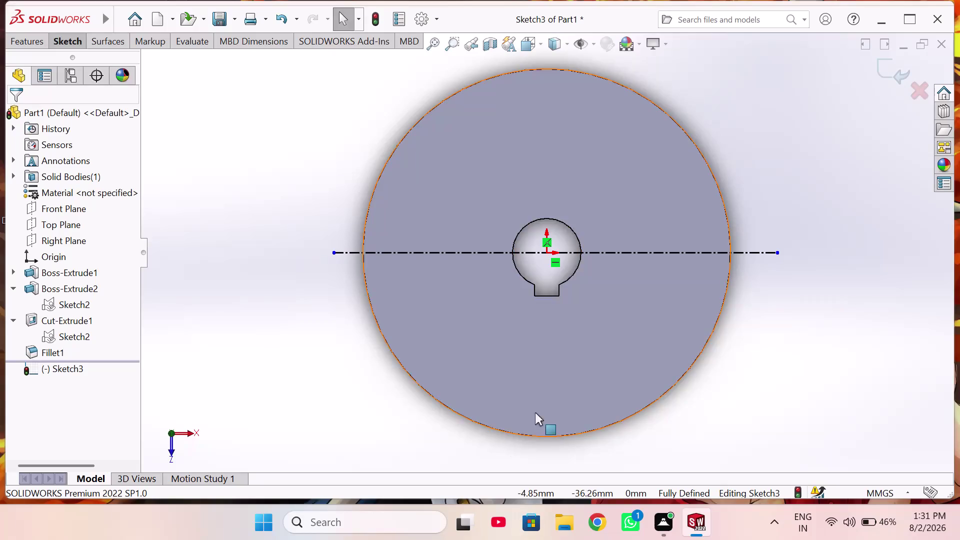
Orbit the pulley to view the hub side, then return to the normal-to face view.
scroll(up, 3)
middle_drag(548, 375, 616, 411)
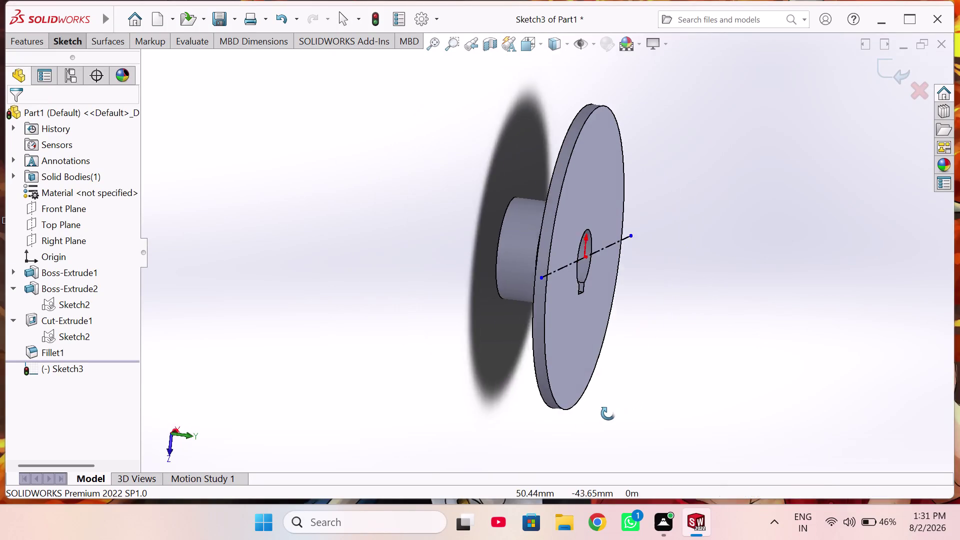
middle_drag(615, 411, 549, 420)
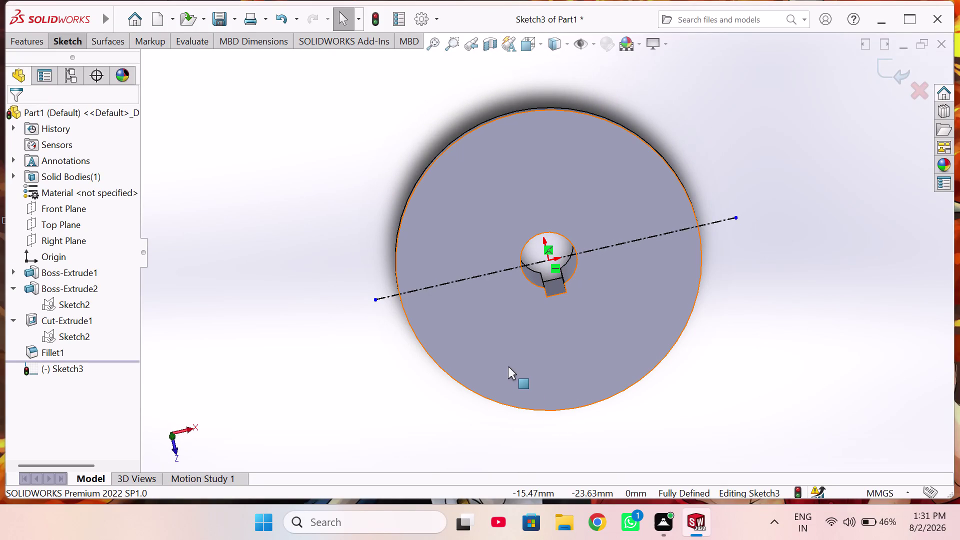
key(ctrl+8)
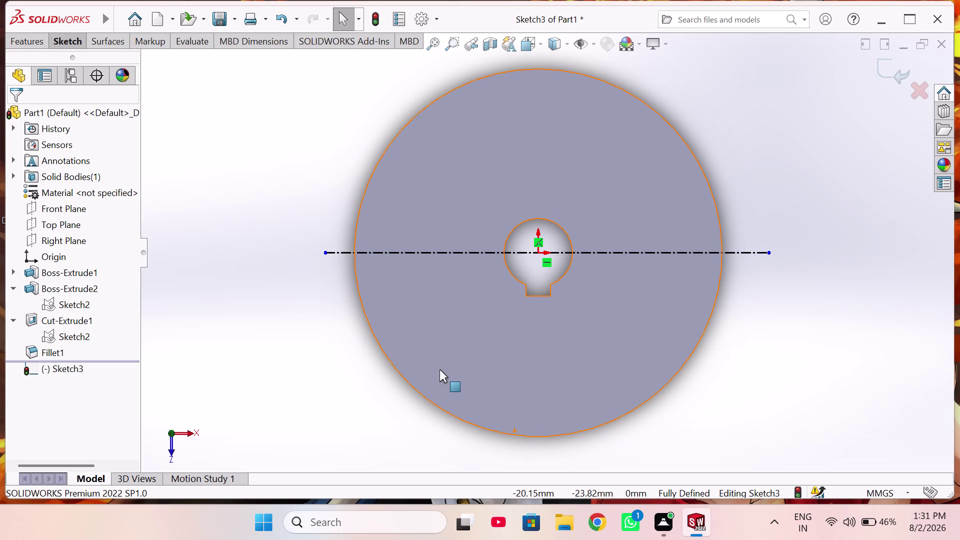
right_drag(288, 302, 252, 236)
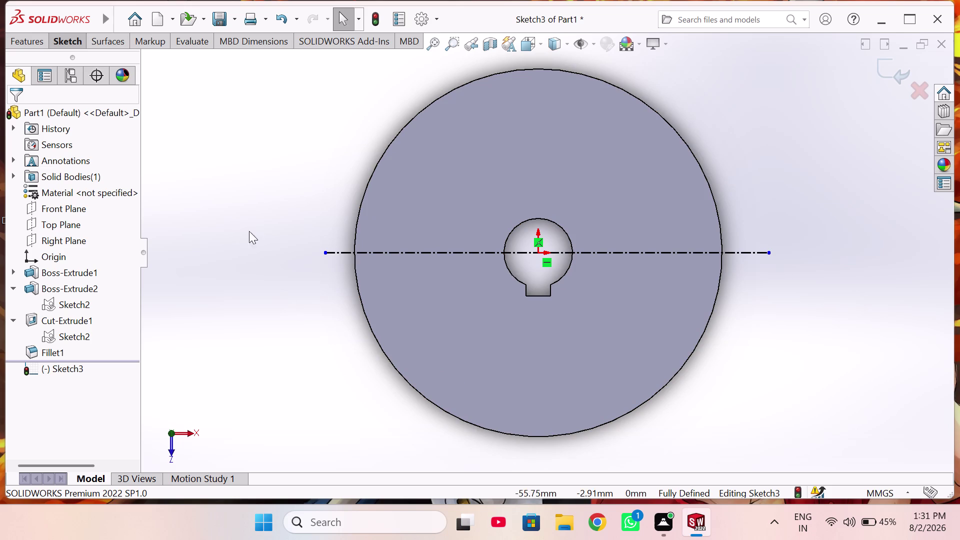
right_drag(251, 236, 258, 240)
Draw a vertical construction line through the origin, from below the disc to above it.
right_drag(290, 269, 141, 335)
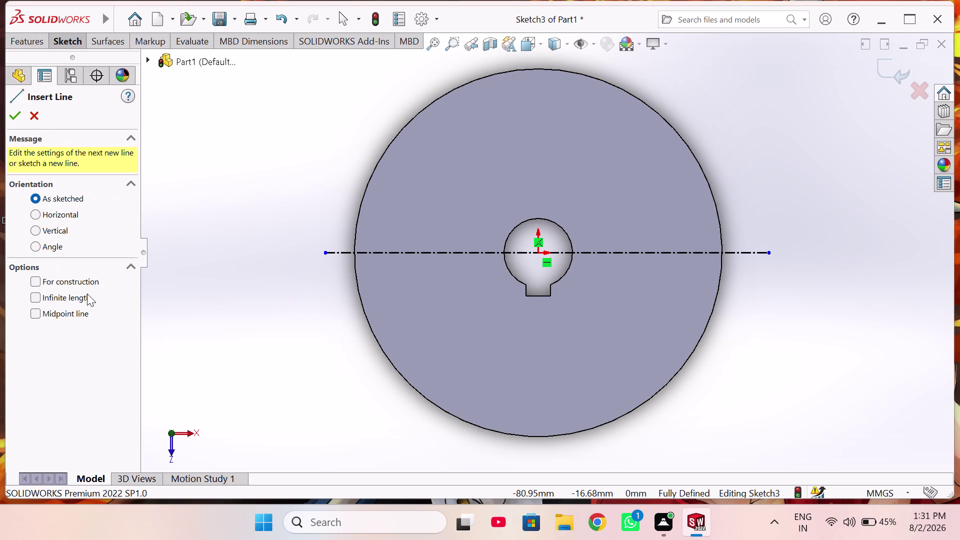
click(63, 281)
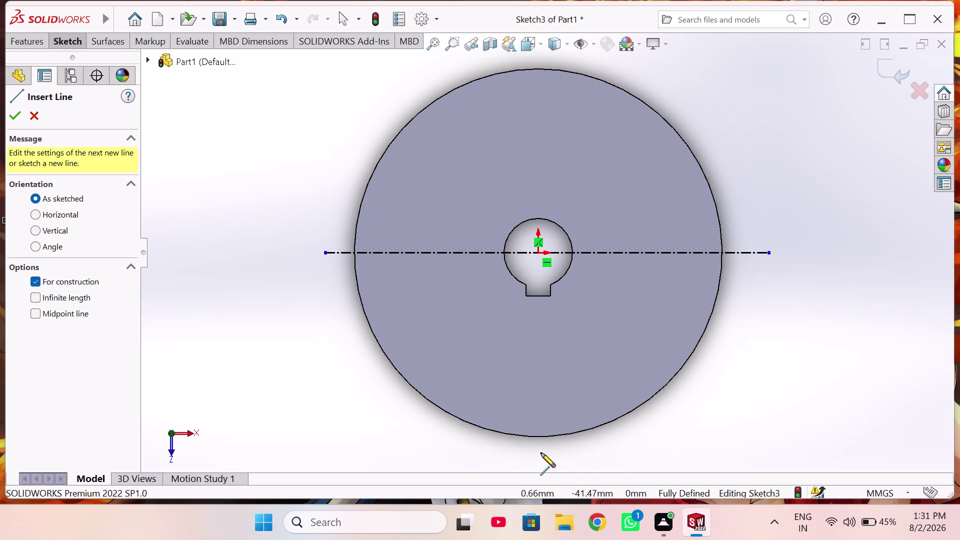
click(541, 452)
scroll(up, 3)
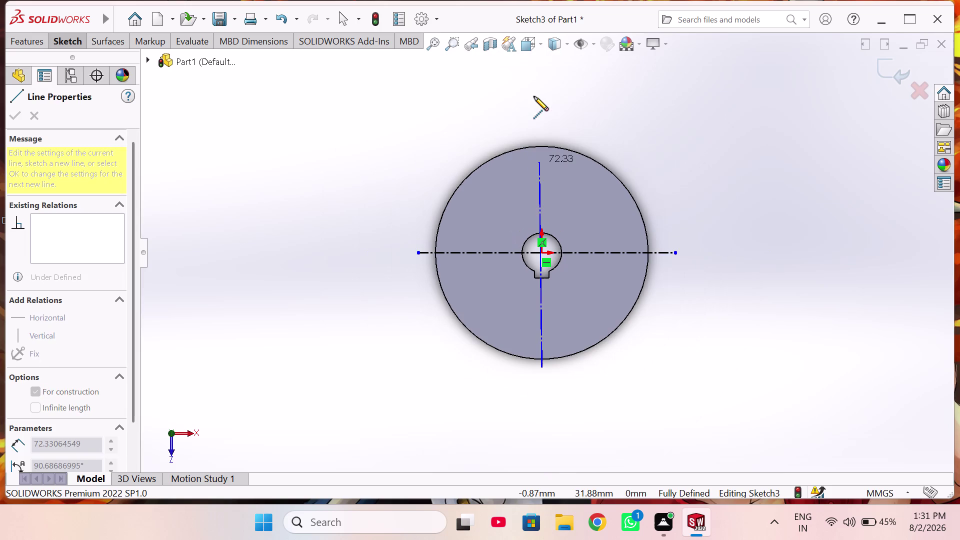
click(542, 116)
right_click(557, 116)
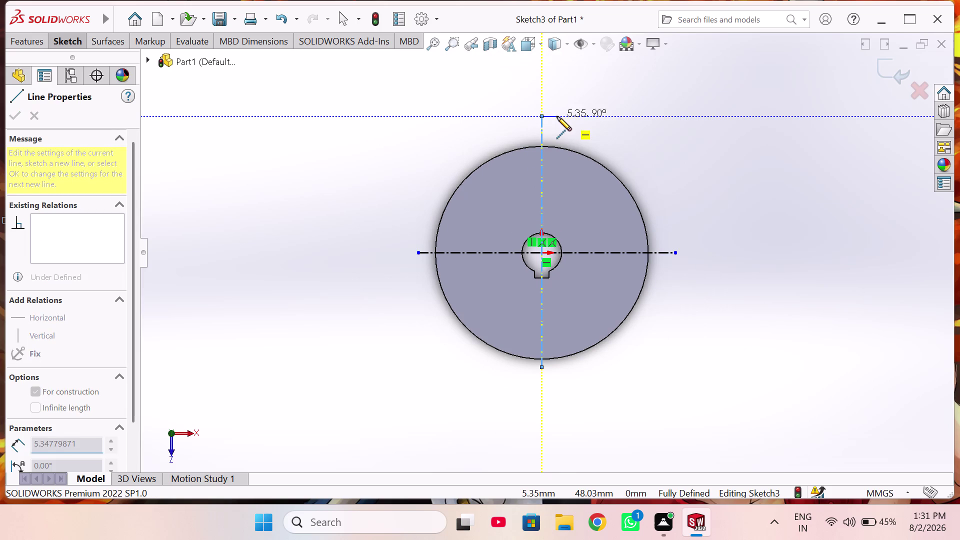
click(578, 127)
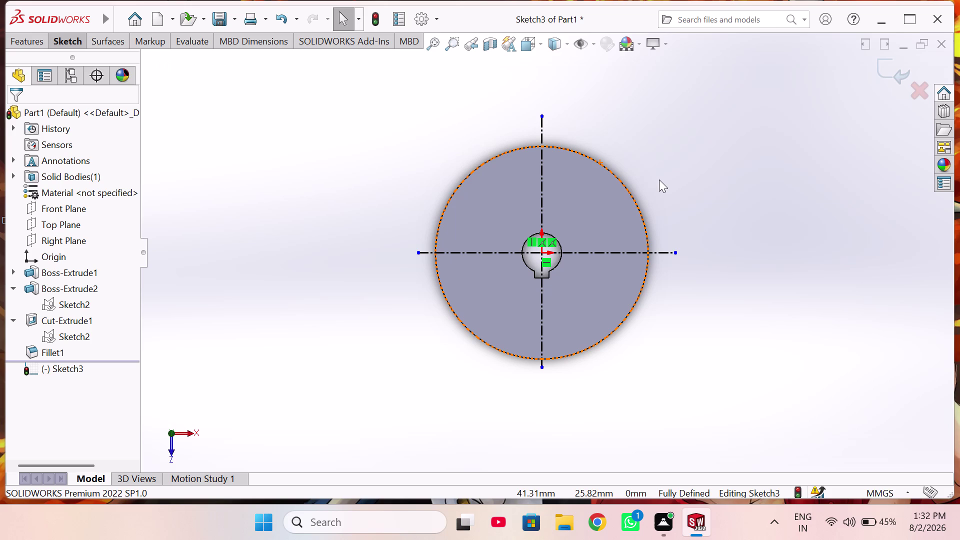
click(699, 203)
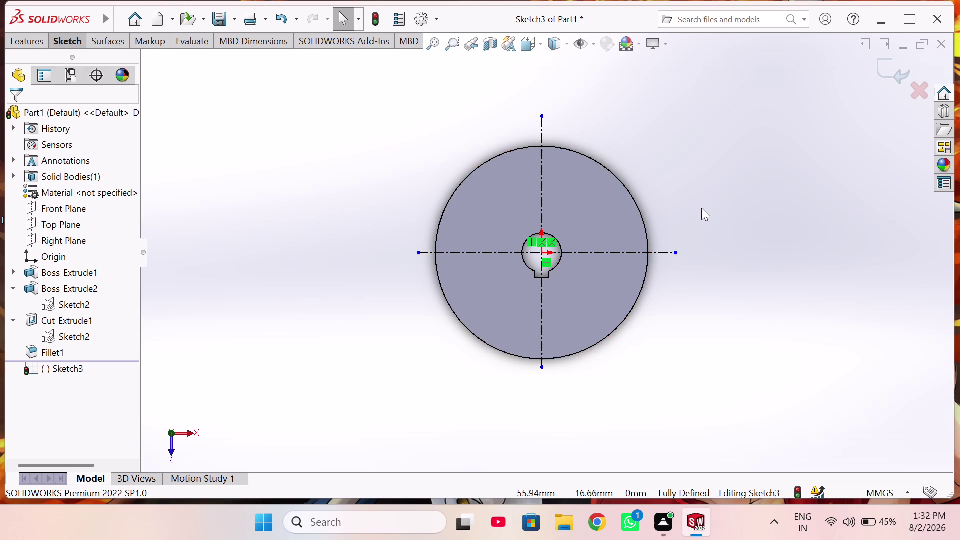
Zoom in on the disc and show the Sketch ribbon's Arc type dropdown.
scroll(down, 3)
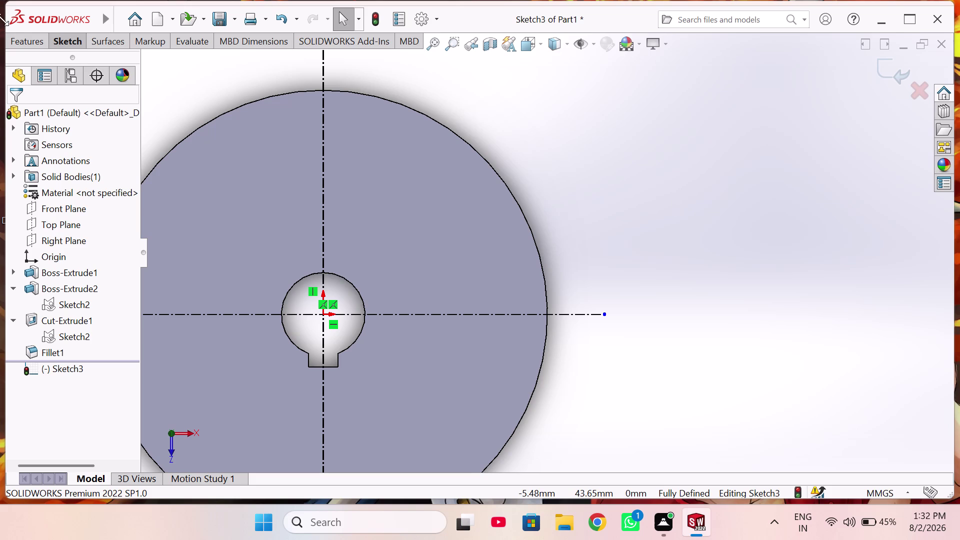
click(66, 42)
click(133, 83)
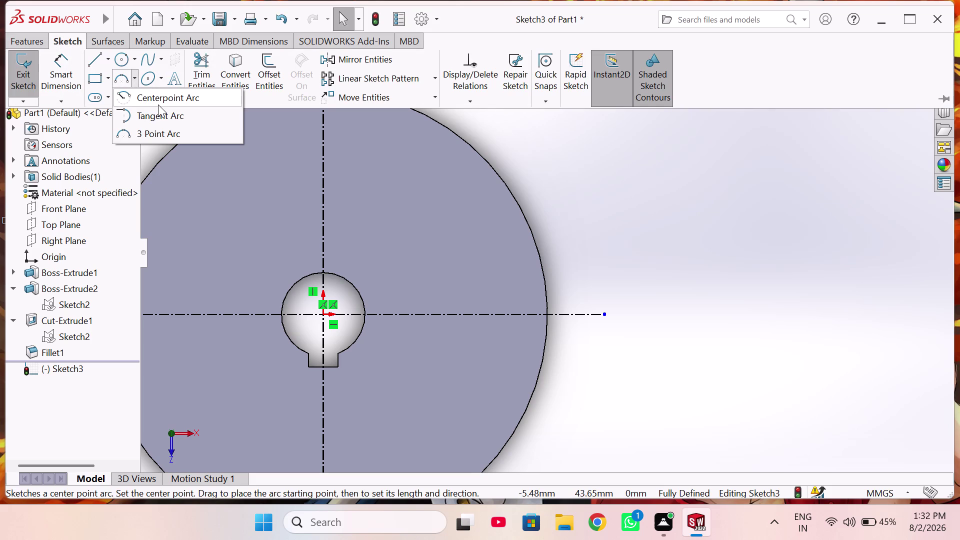
Sketch a 90° three-point arc starting where the horizontal centerline meets the outer edge.
click(154, 131)
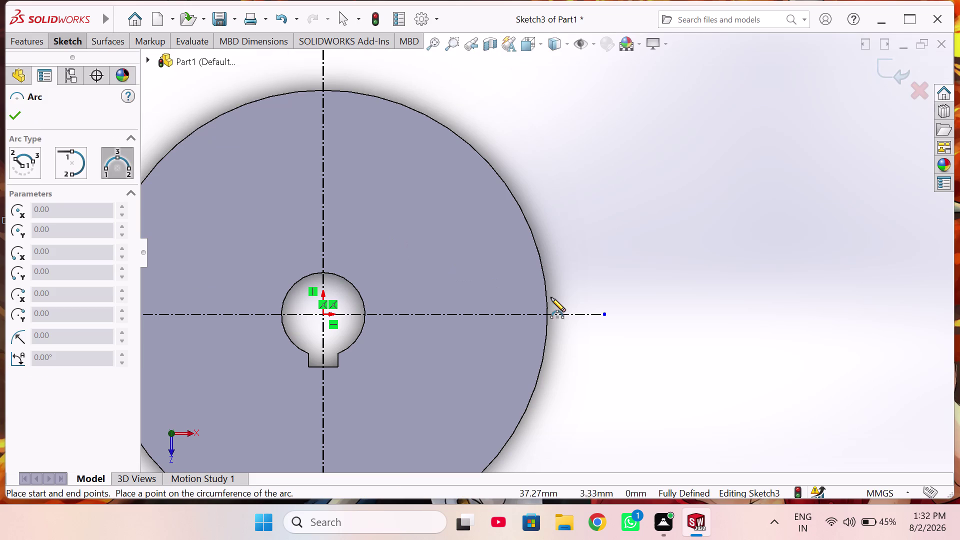
scroll(down, 3)
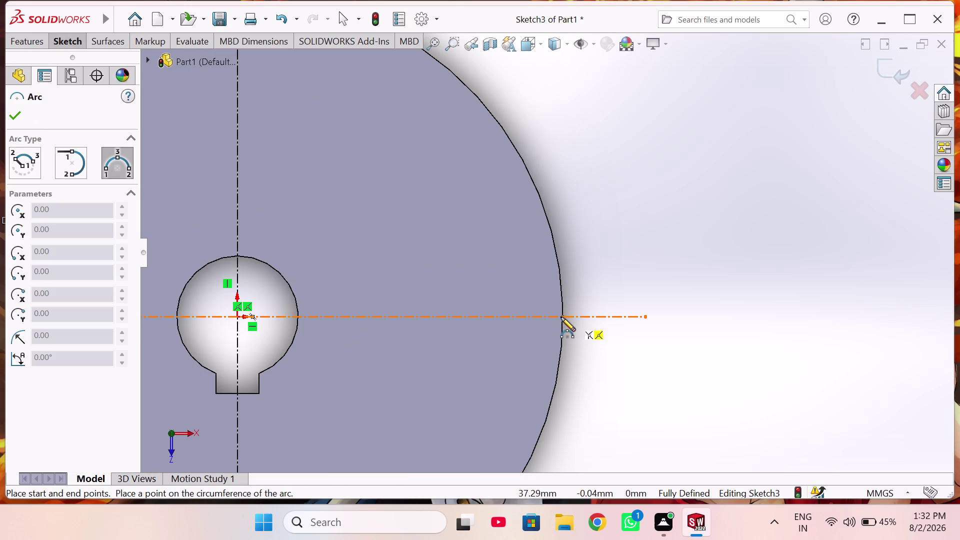
click(562, 317)
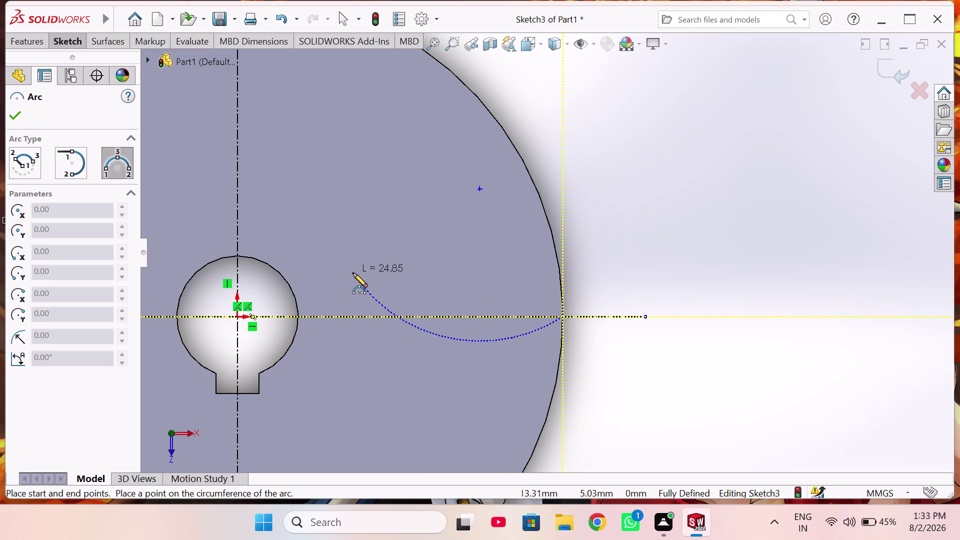
click(356, 272)
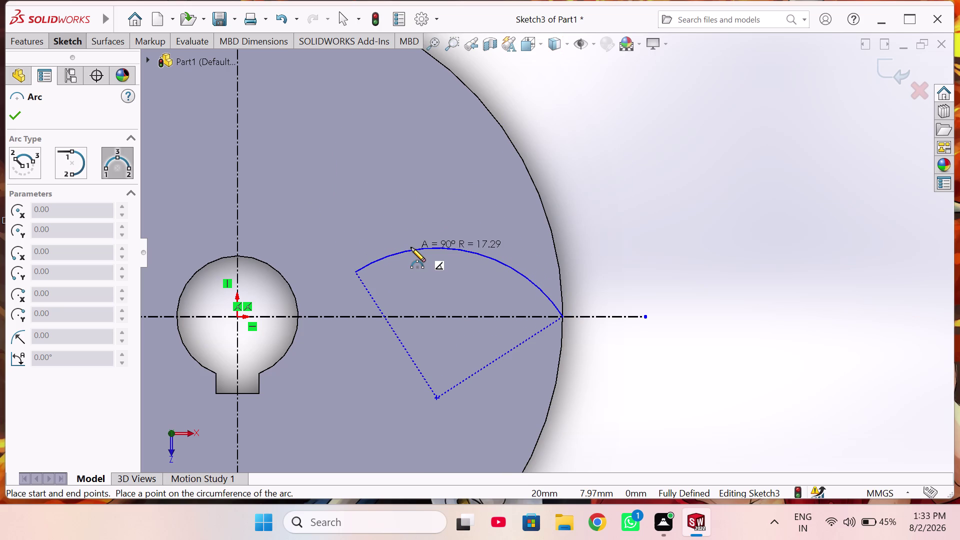
click(412, 248)
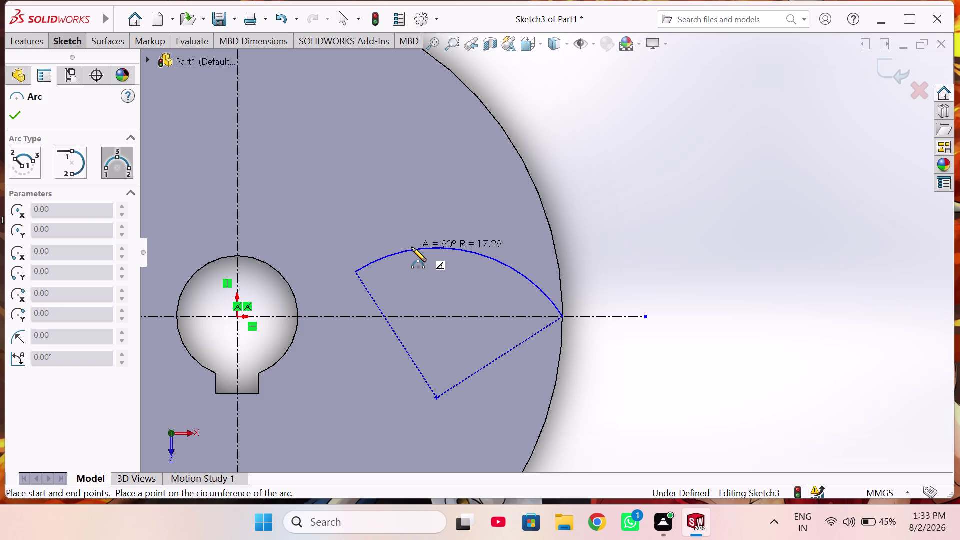
right_drag(642, 229, 642, 228)
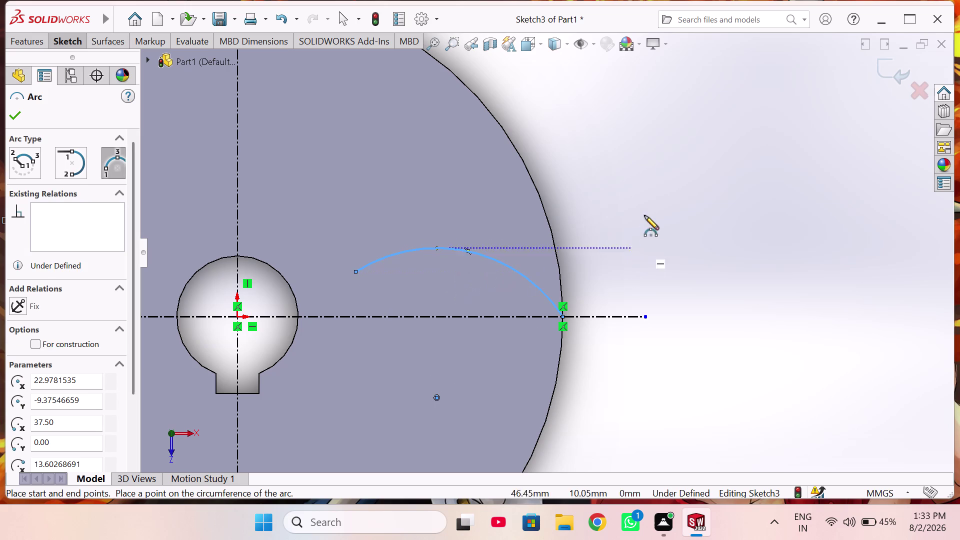
right_drag(642, 228, 659, 116)
Dimension the three-point arc's radius as 31 mm and confirm it.
click(500, 261)
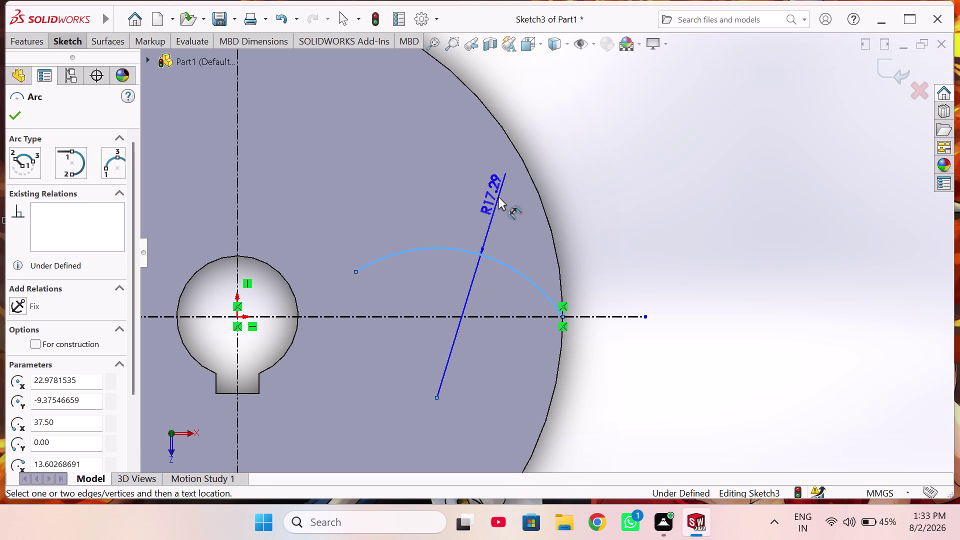
click(499, 199)
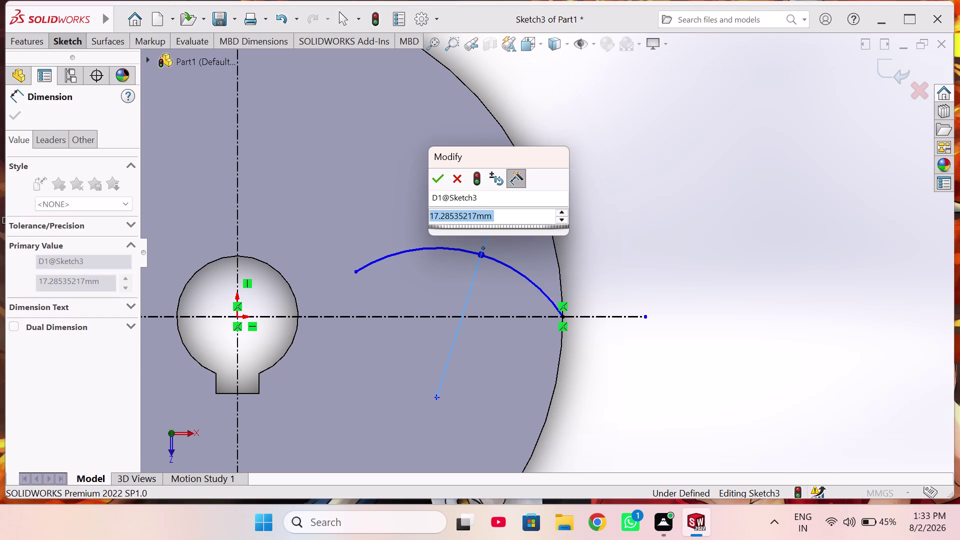
text(3)
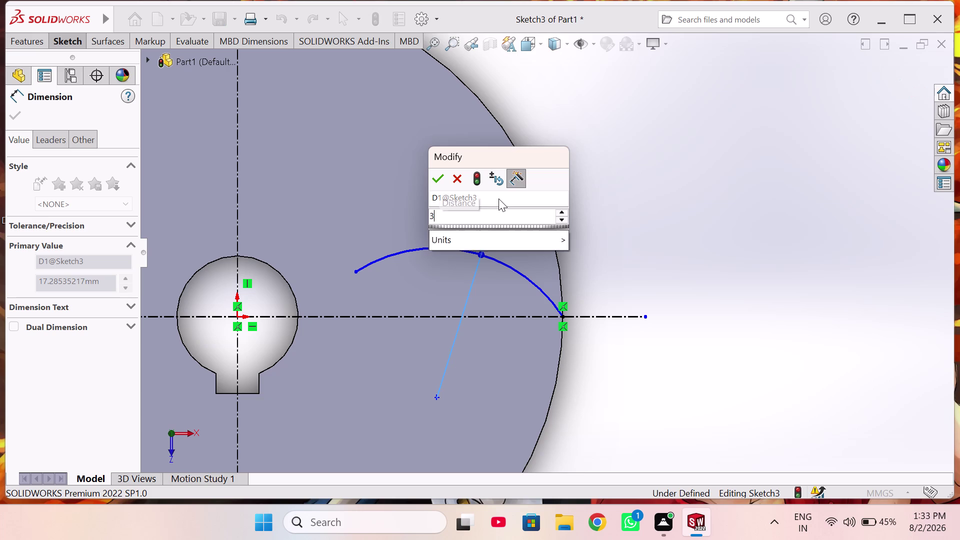
text(1)
key(Return)
key(Return)
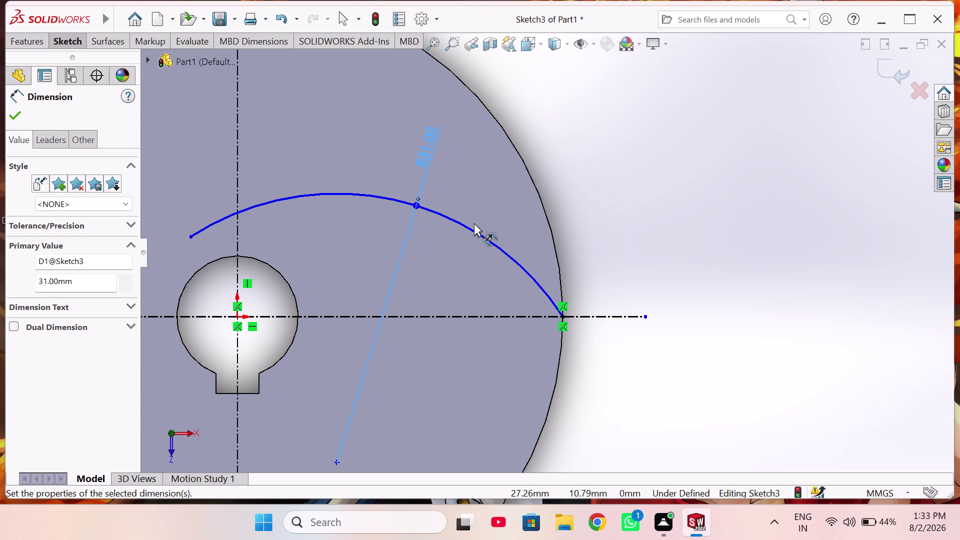
scroll(up, 3)
scroll(up, 3)
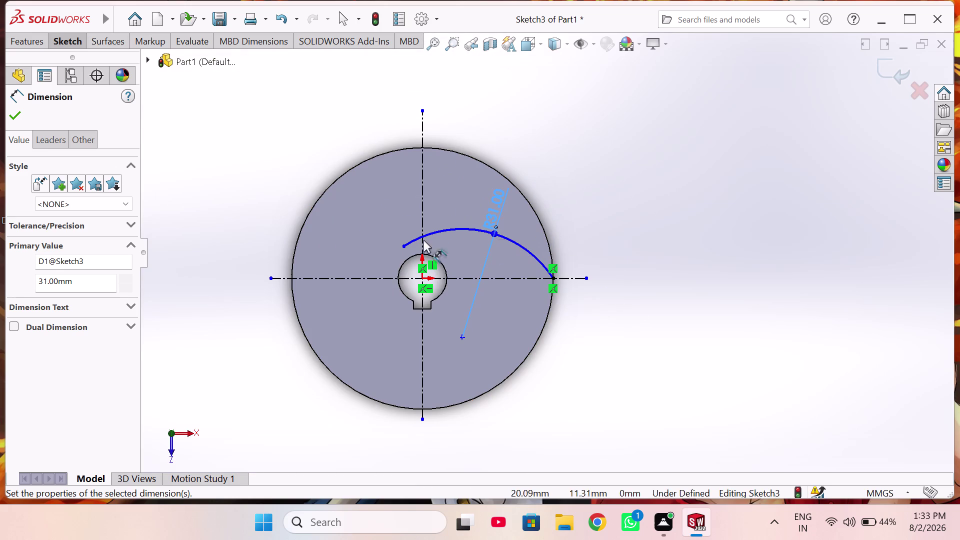
click(8, 112)
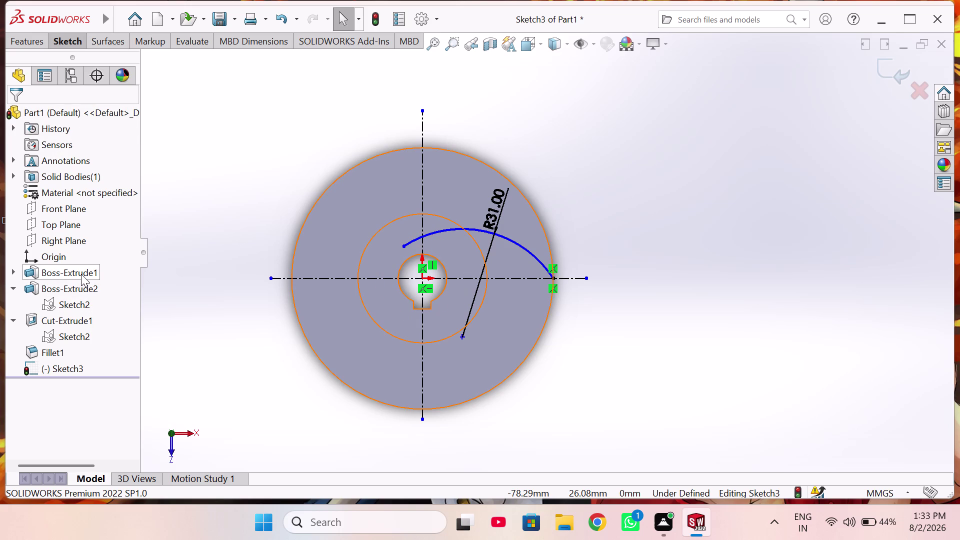
Exit Sketch3 and discard the arc sketch changes.
click(8, 270)
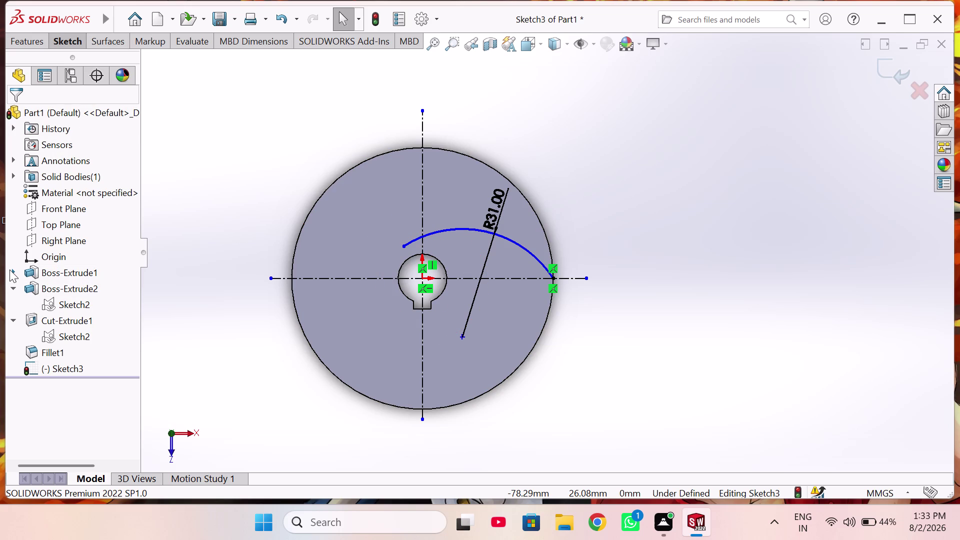
click(13, 270)
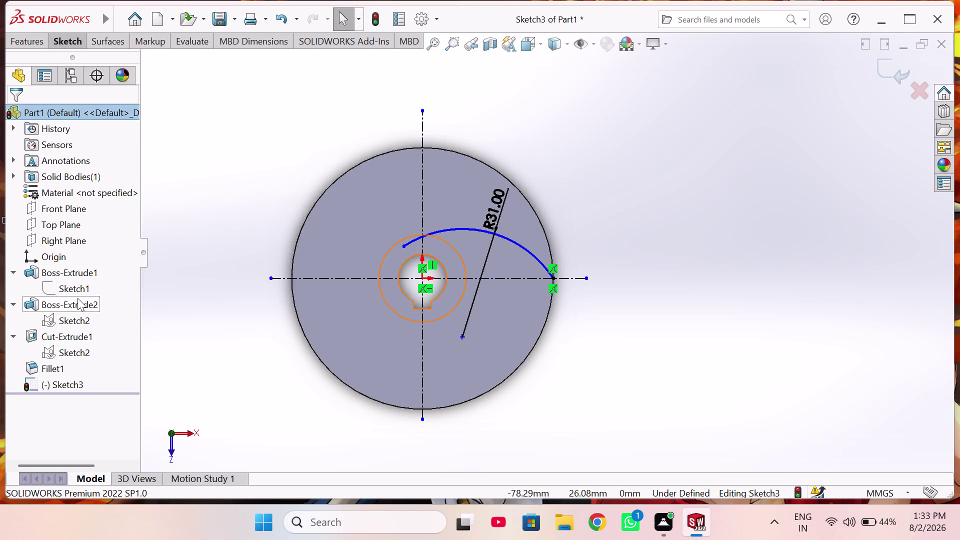
click(77, 288)
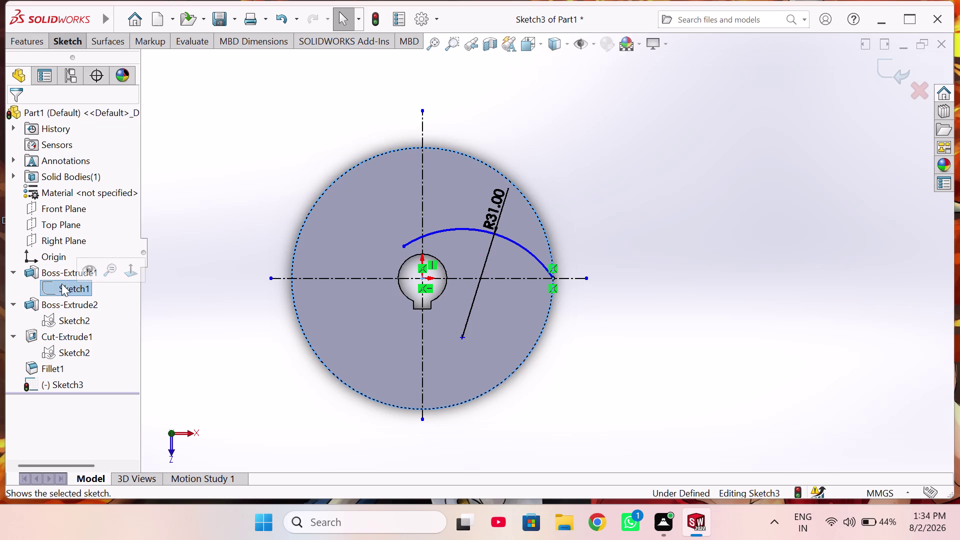
click(913, 92)
click(496, 266)
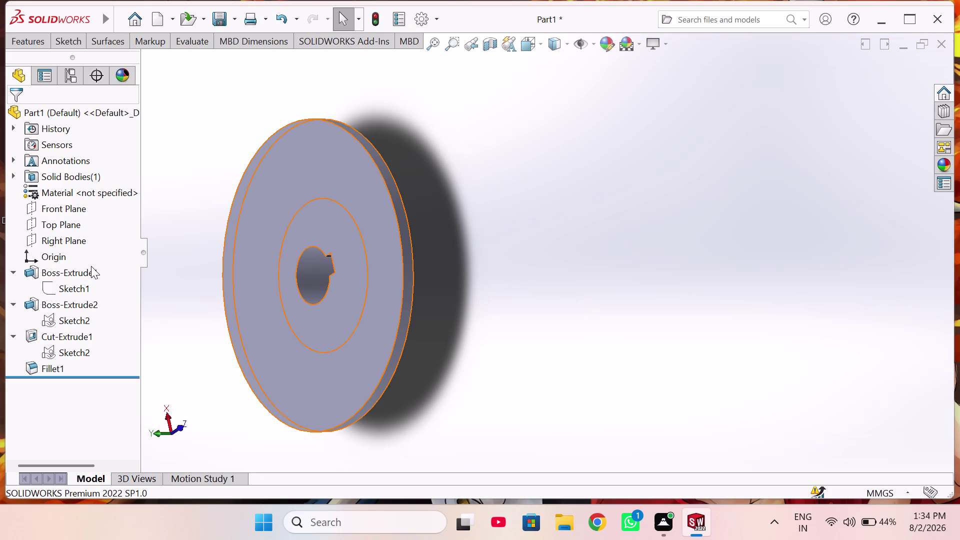
Edit Sketch1 under Boss-Extrude1, the 75 mm base circle.
click(75, 271)
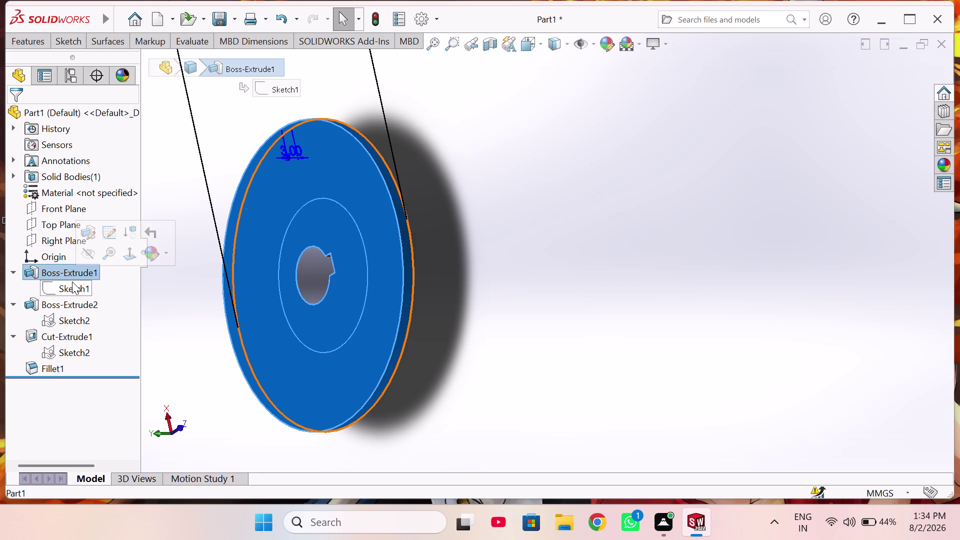
click(72, 282)
click(90, 244)
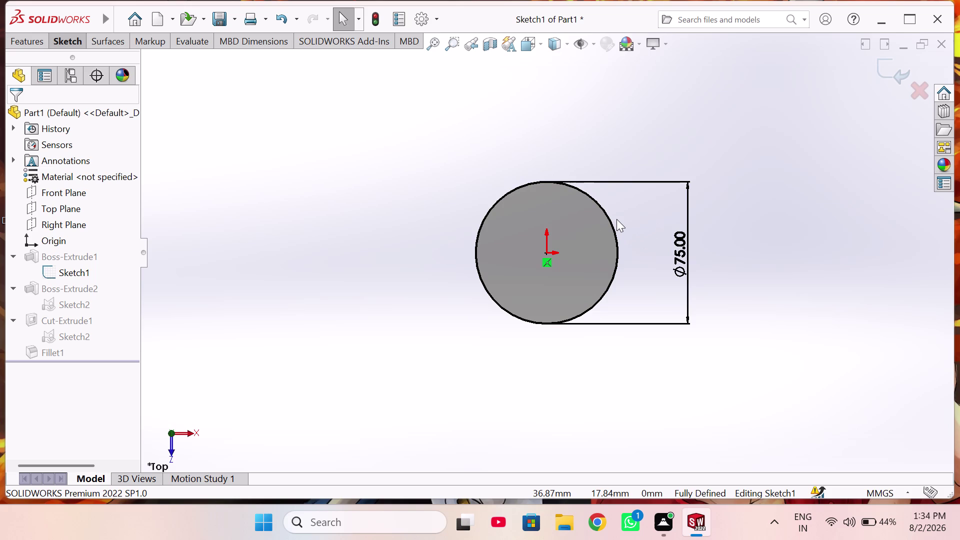
Exit Sketch1 unchanged, check the disc's front face, then deselect it.
click(886, 67)
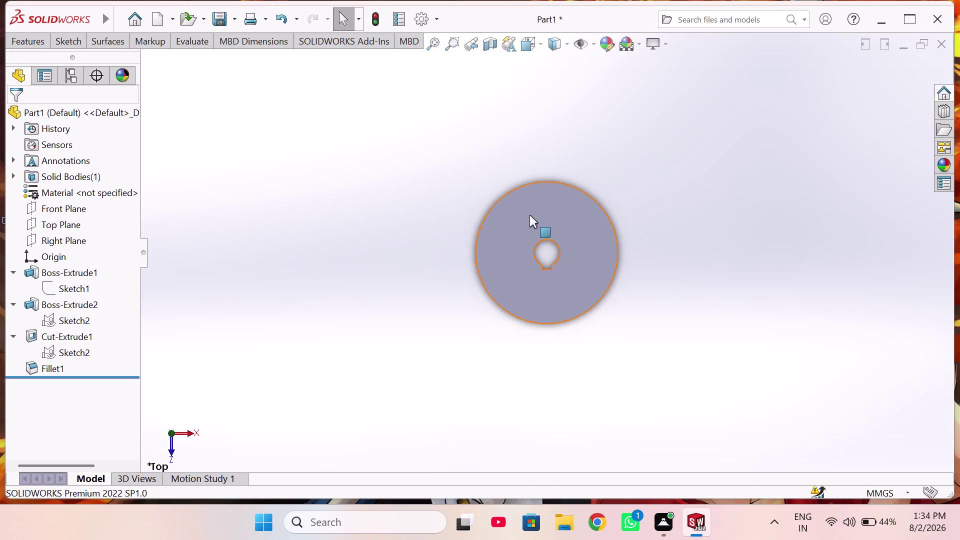
drag(537, 214, 550, 212)
click(574, 256)
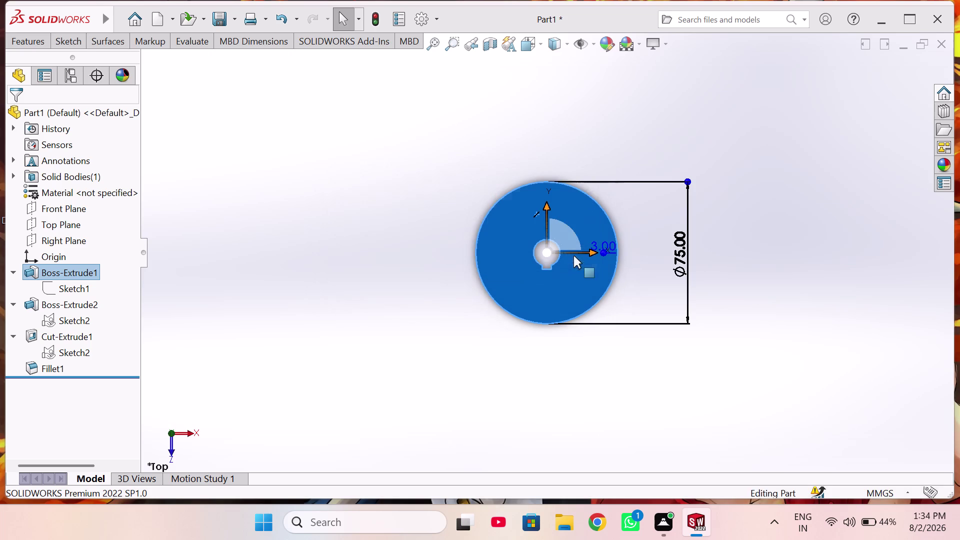
click(370, 209)
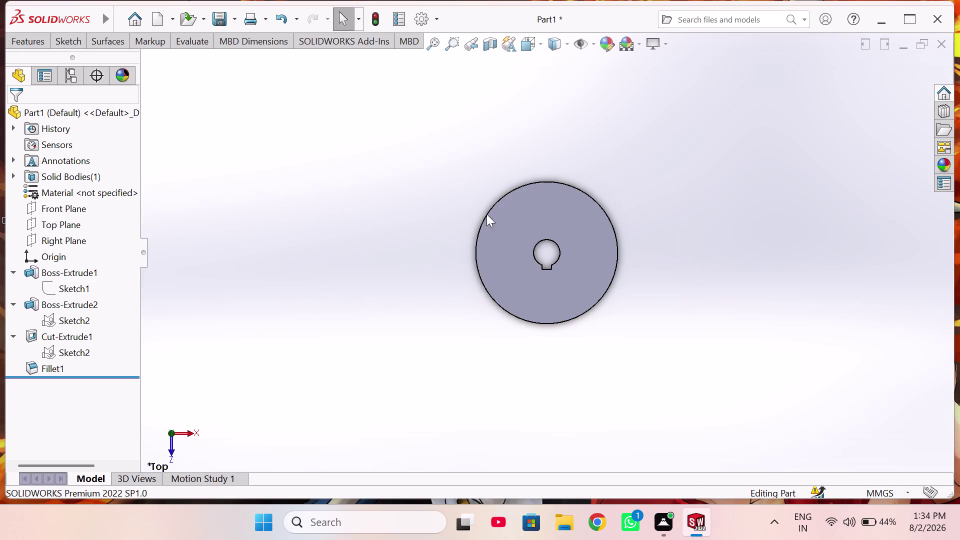
Create new Sketch4 on the keyed disc's front face.
click(502, 222)
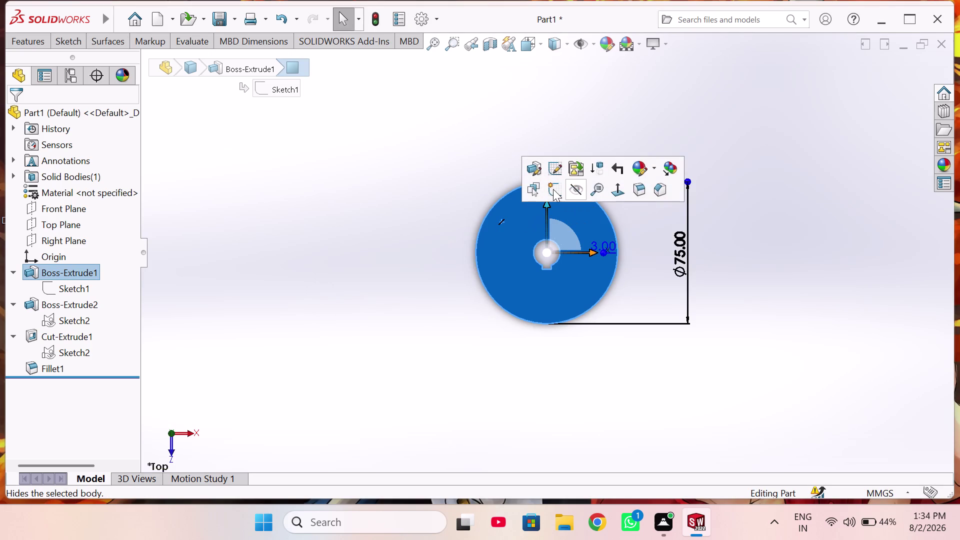
click(554, 189)
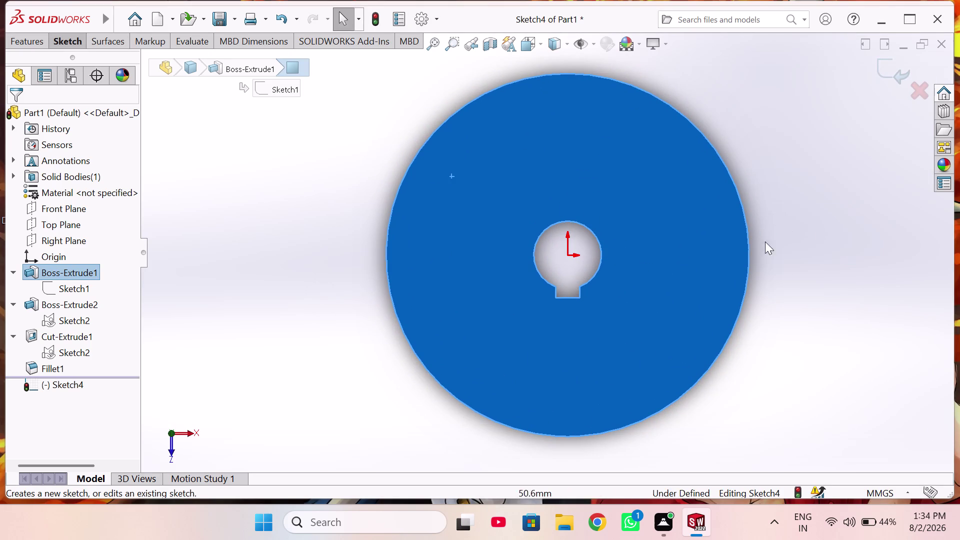
click(63, 386)
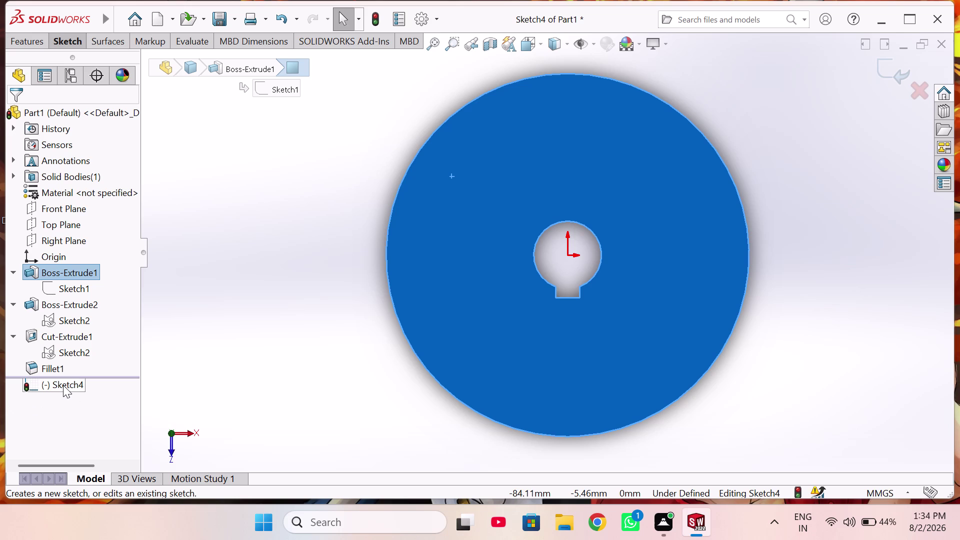
click(203, 352)
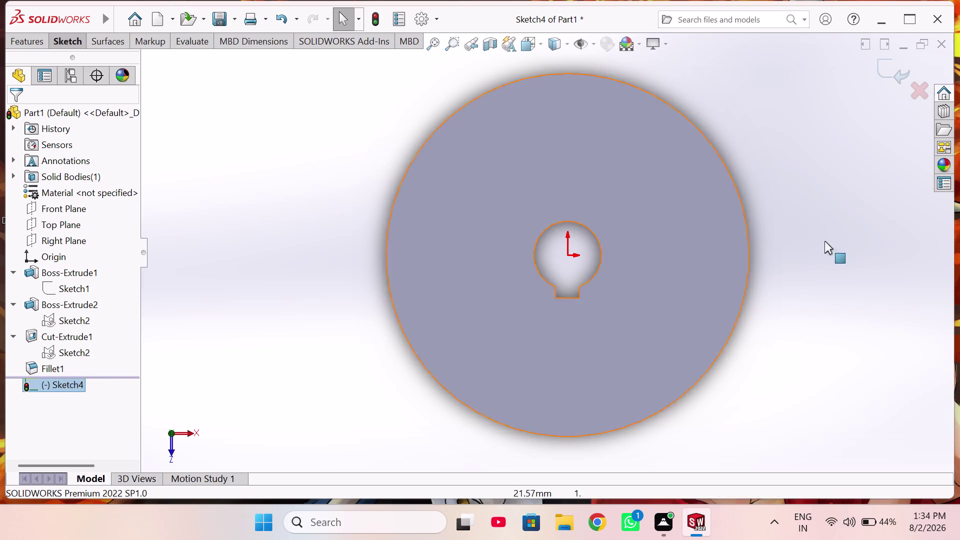
right_drag(317, 217, 114, 240)
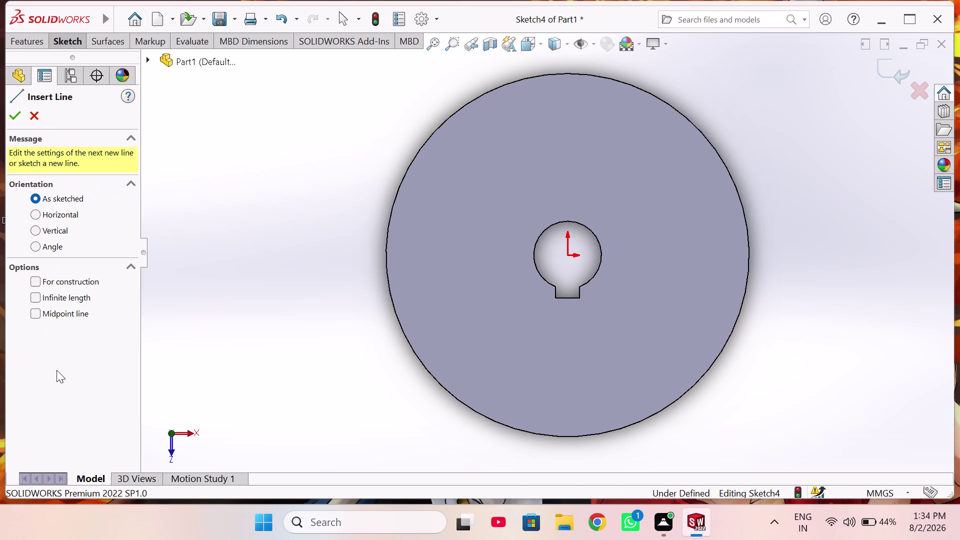
Draw a horizontal construction line through the bore centre, from left of the disc to its right rim.
click(72, 280)
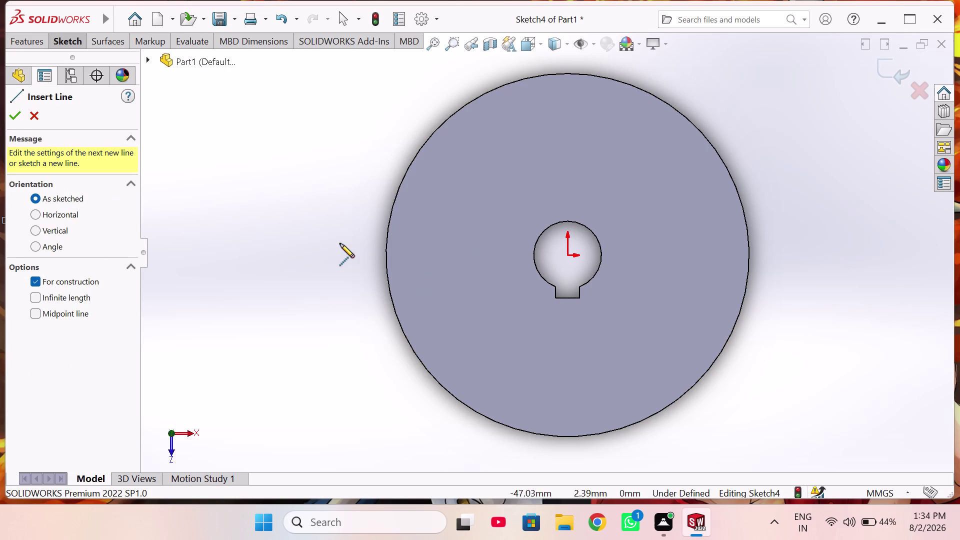
click(335, 257)
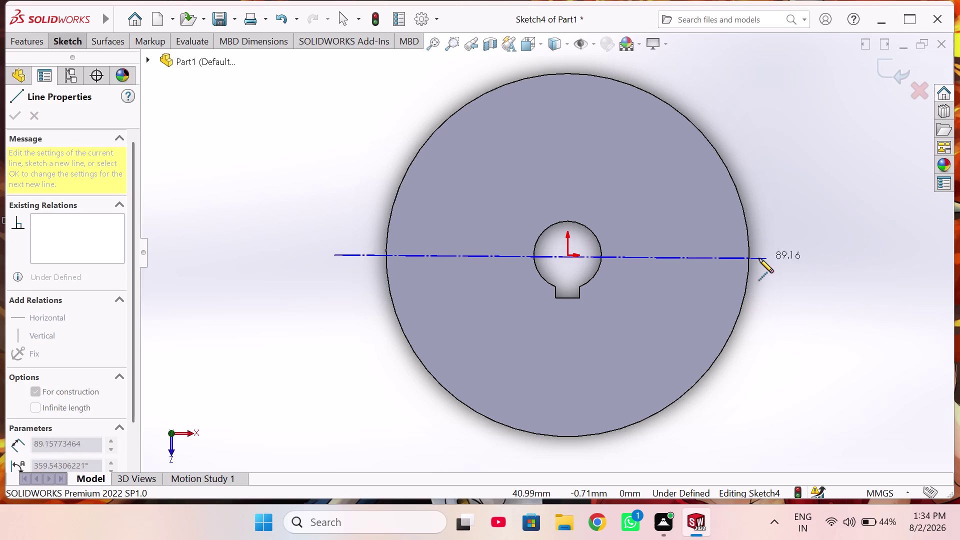
click(750, 257)
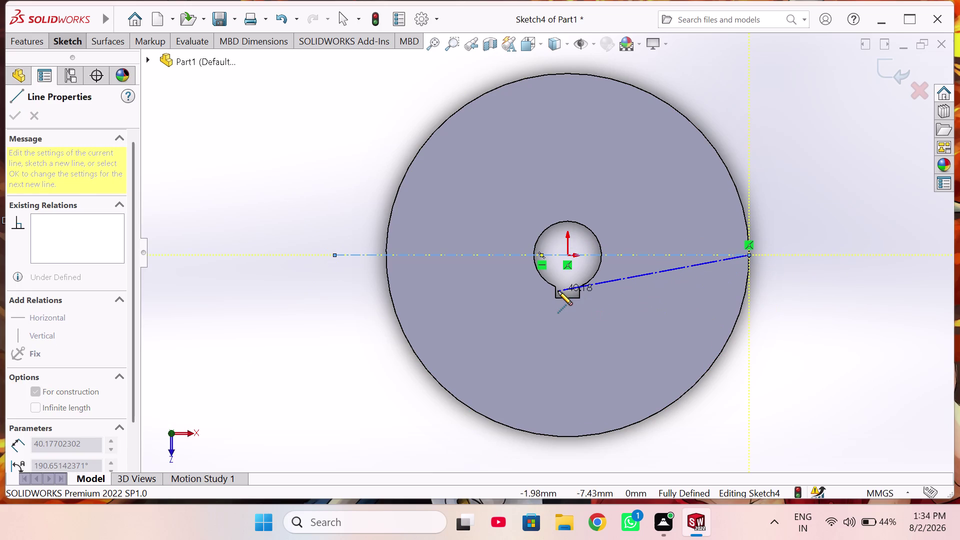
key(Escape)
right_drag(827, 332, 626, 315)
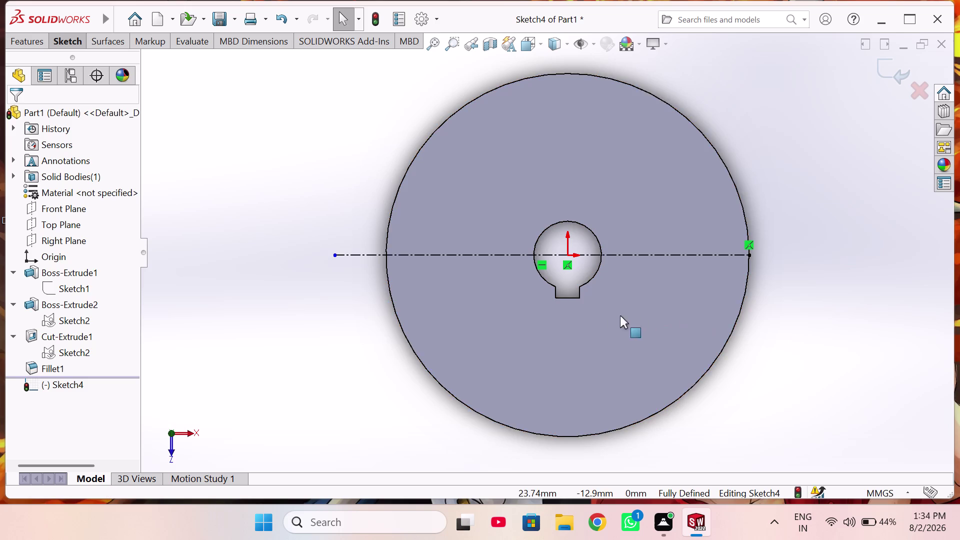
right_drag(625, 316, 602, 315)
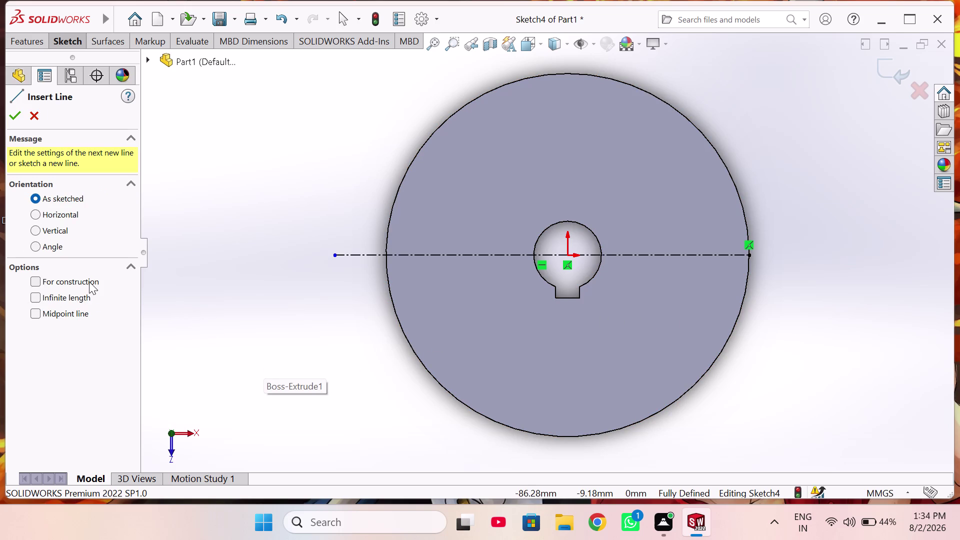
Draw a vertical construction line from the disc's bottom edge to its top edge through the centre.
click(89, 282)
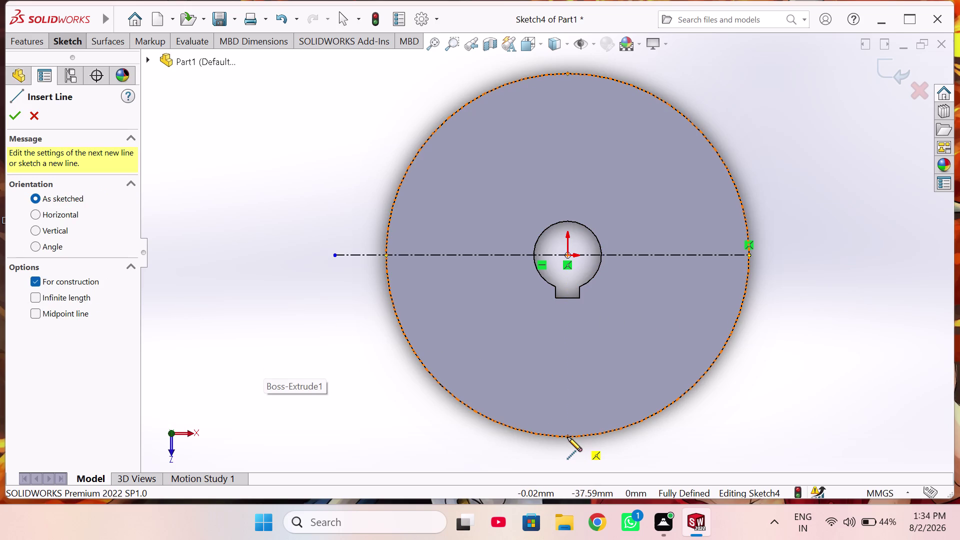
click(568, 437)
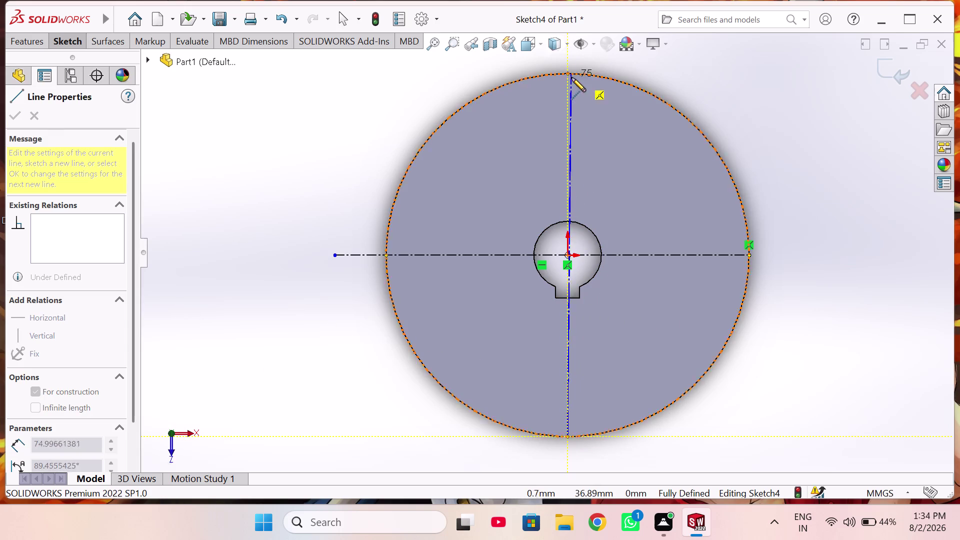
click(568, 72)
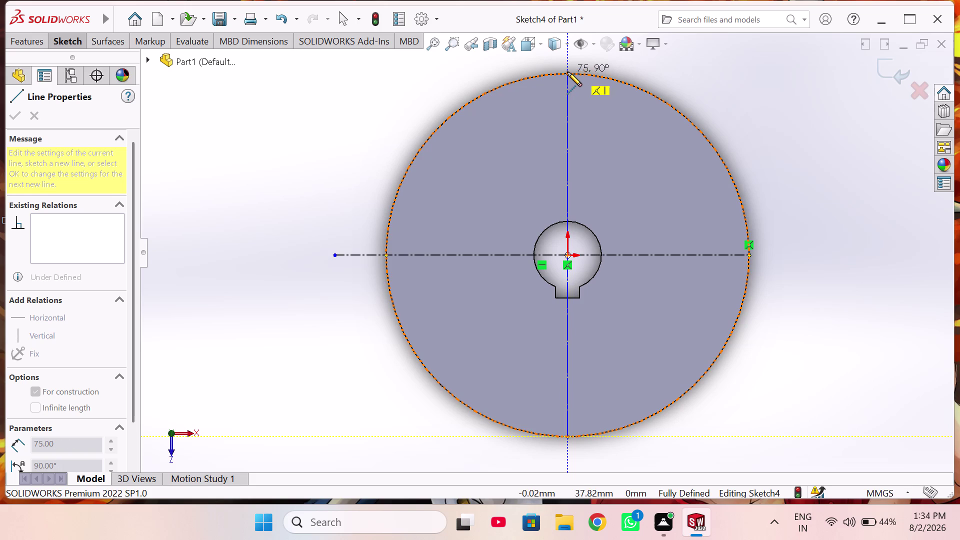
right_click(608, 109)
click(637, 117)
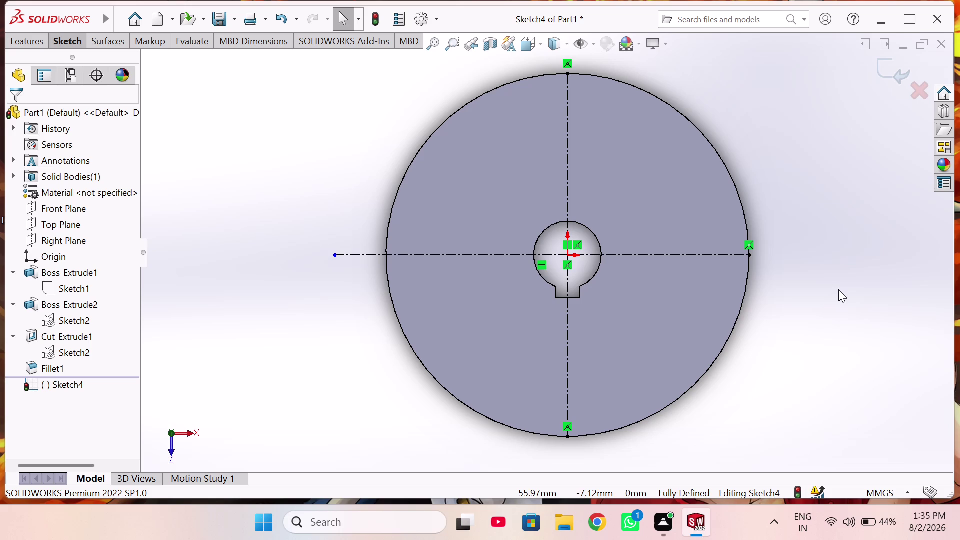
right_drag(834, 283, 818, 260)
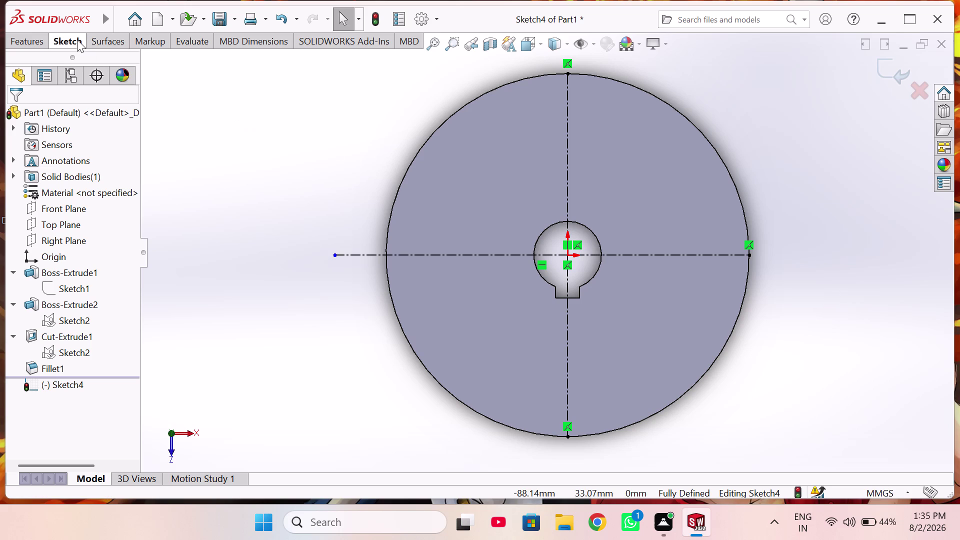
click(77, 39)
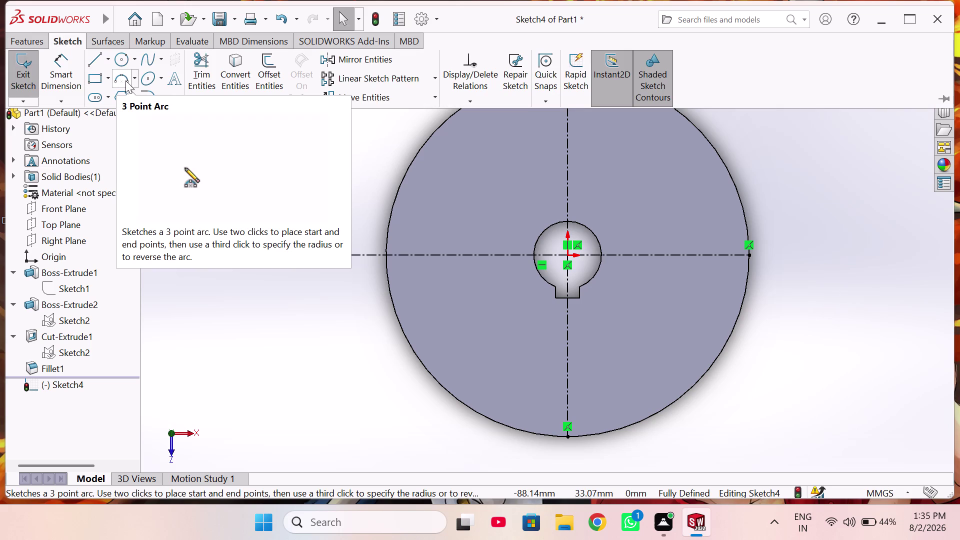
Draw a three-point arc from the disc's right rim point on the horizontal centerline.
click(132, 82)
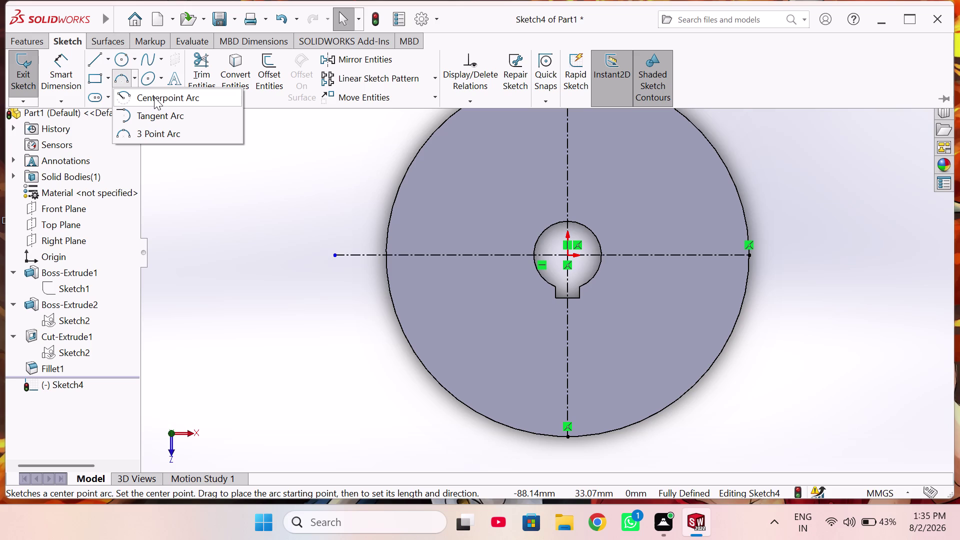
click(162, 127)
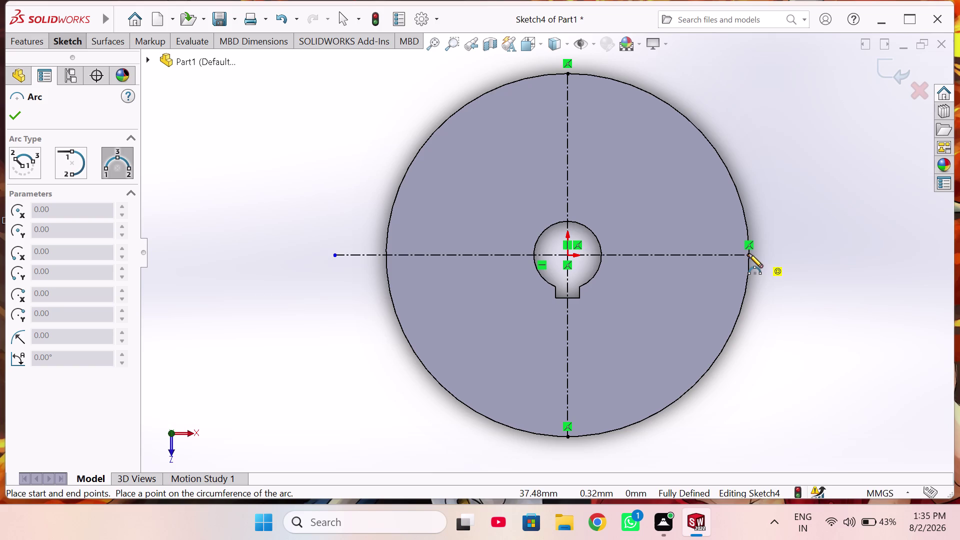
click(748, 254)
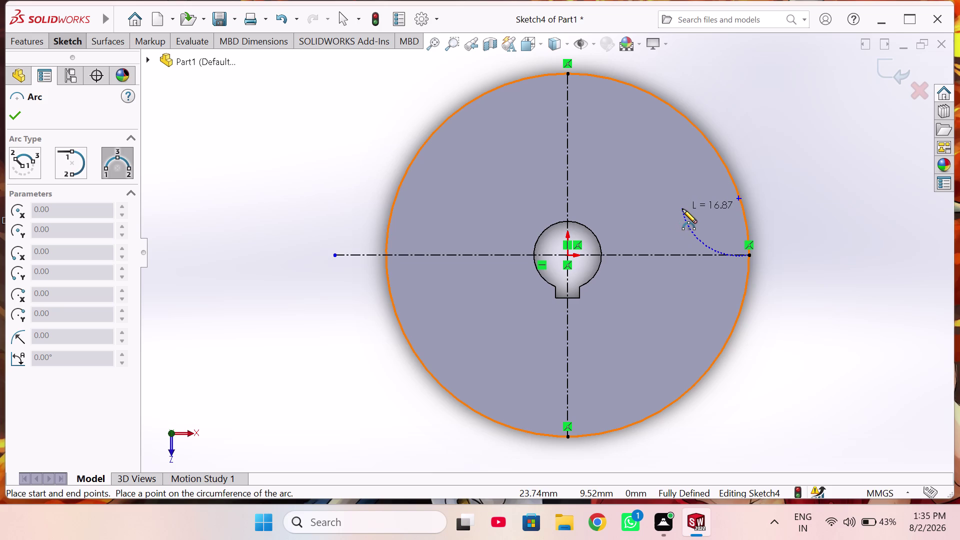
click(630, 190)
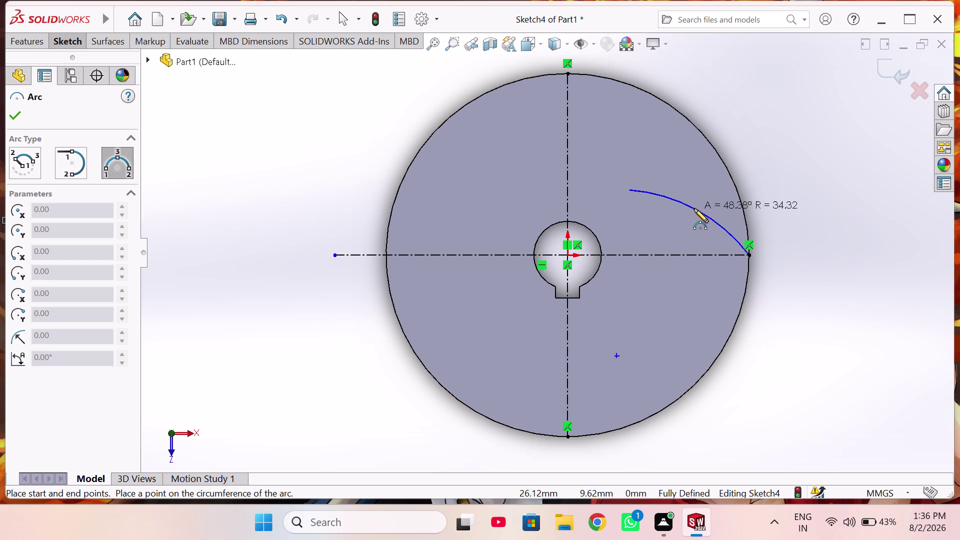
click(696, 207)
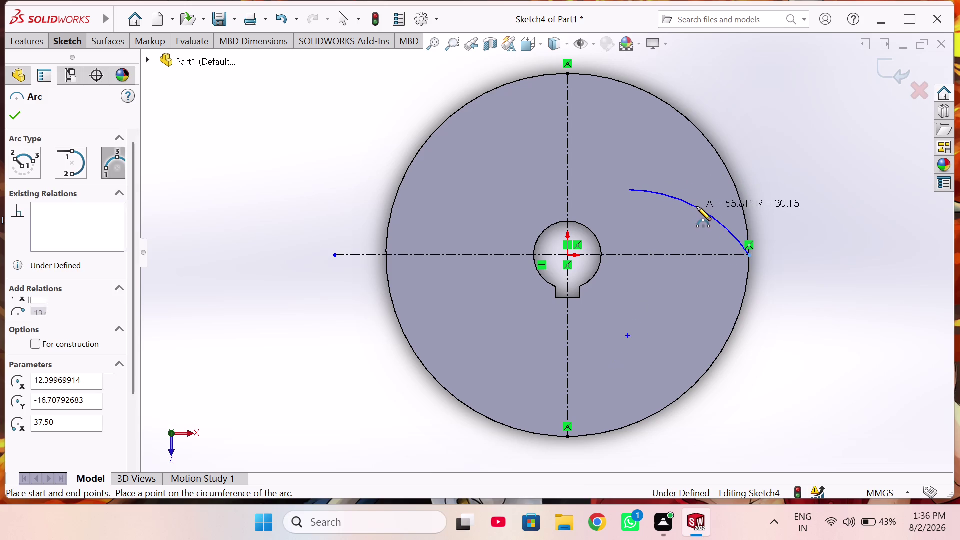
right_drag(777, 231, 778, 225)
right_click(781, 217)
click(773, 237)
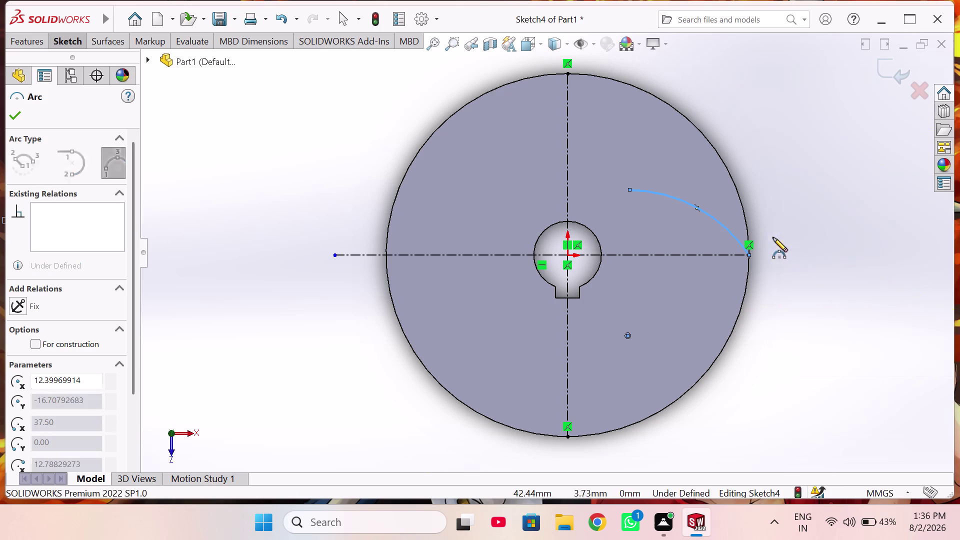
Place a radius dimension on the new arc.
right_drag(793, 240, 776, 99)
click(713, 217)
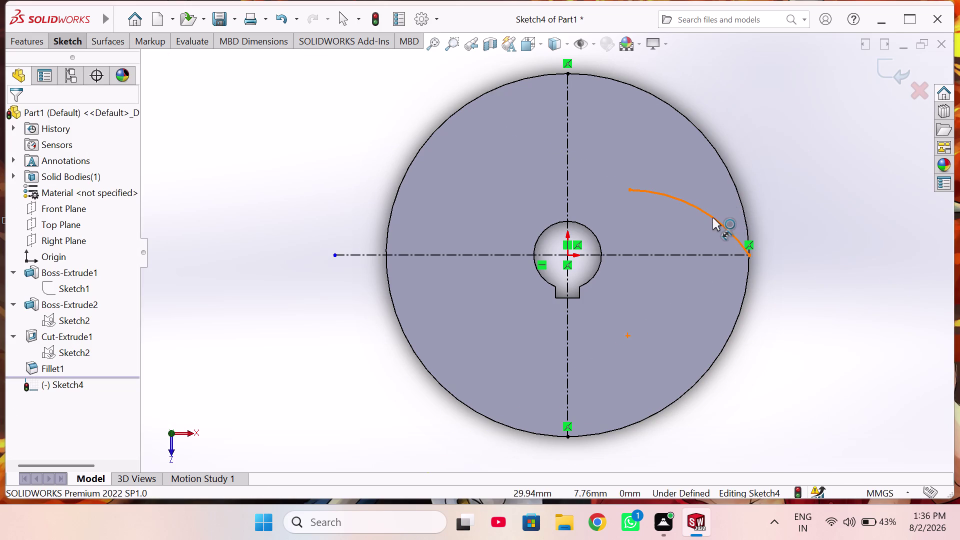
click(677, 269)
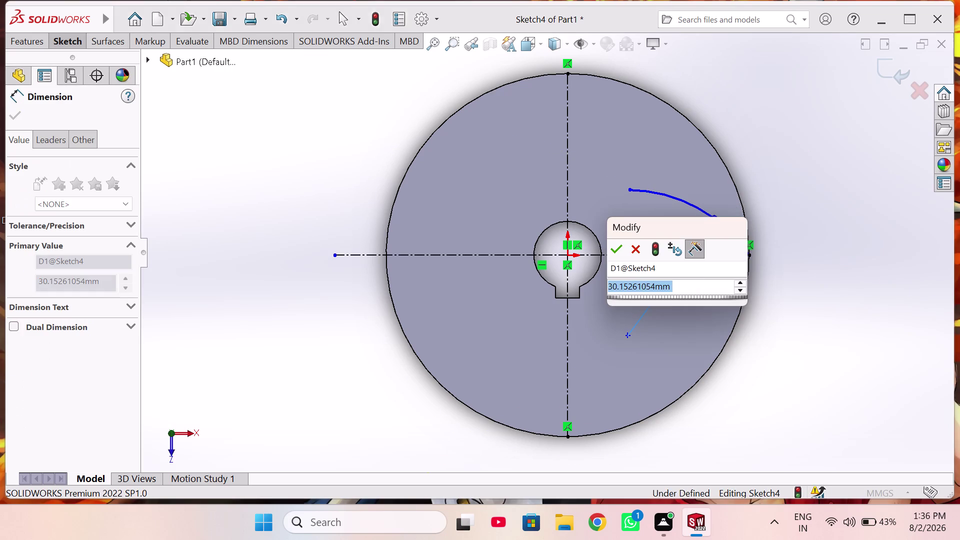
Give the arc a 31 mm radius and exit the dimension tool.
text(31)
key(Return)
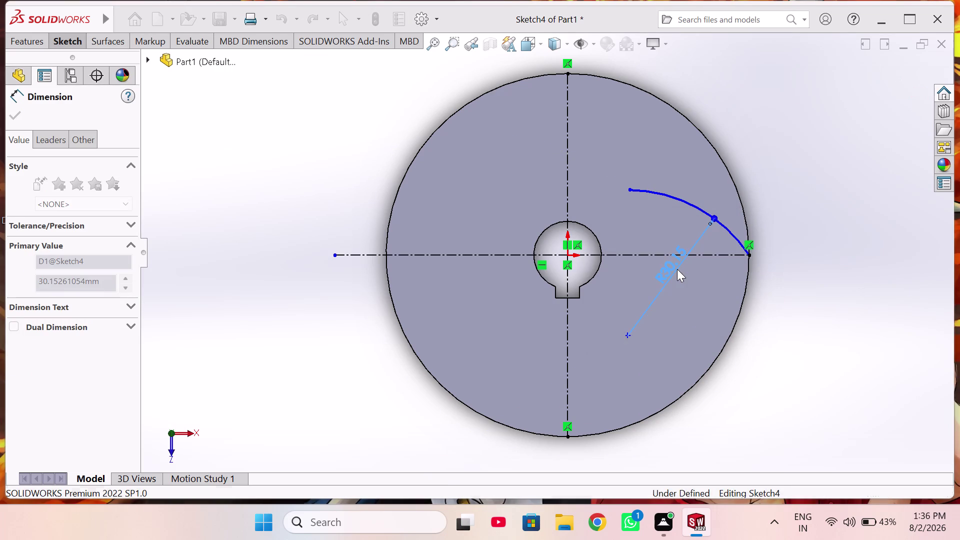
right_click(820, 232)
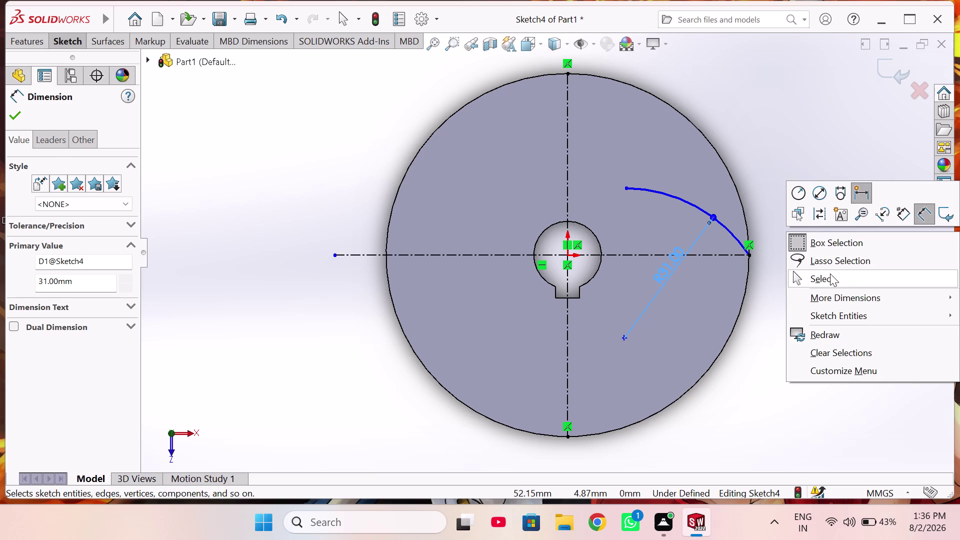
click(831, 274)
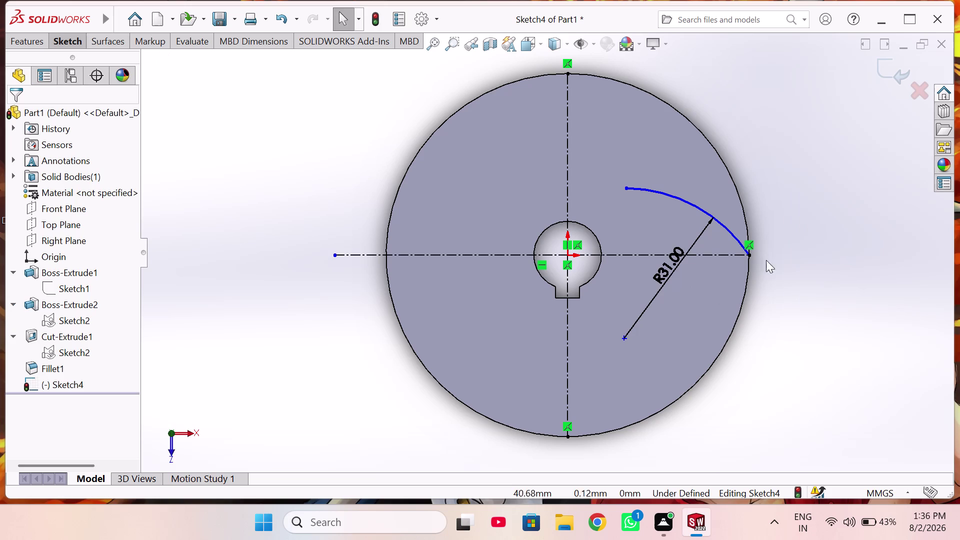
right_drag(788, 287, 788, 278)
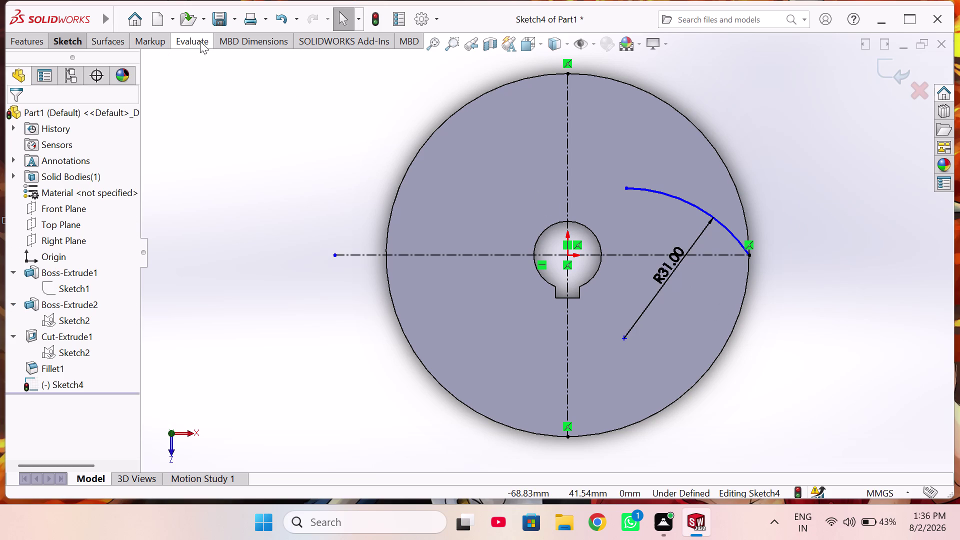
click(75, 39)
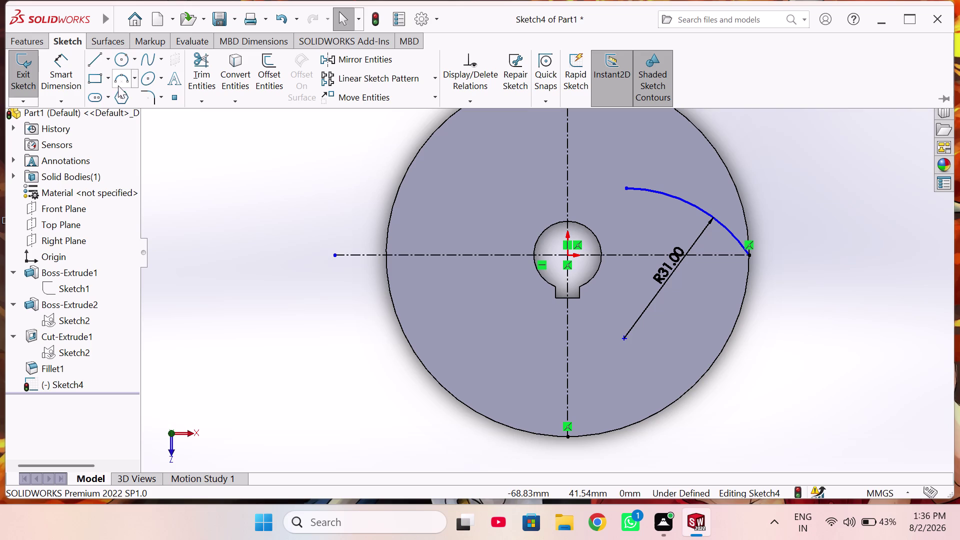
Begin a smaller three-point arc from the disc's right rim point, inside the 31 mm arc.
click(121, 80)
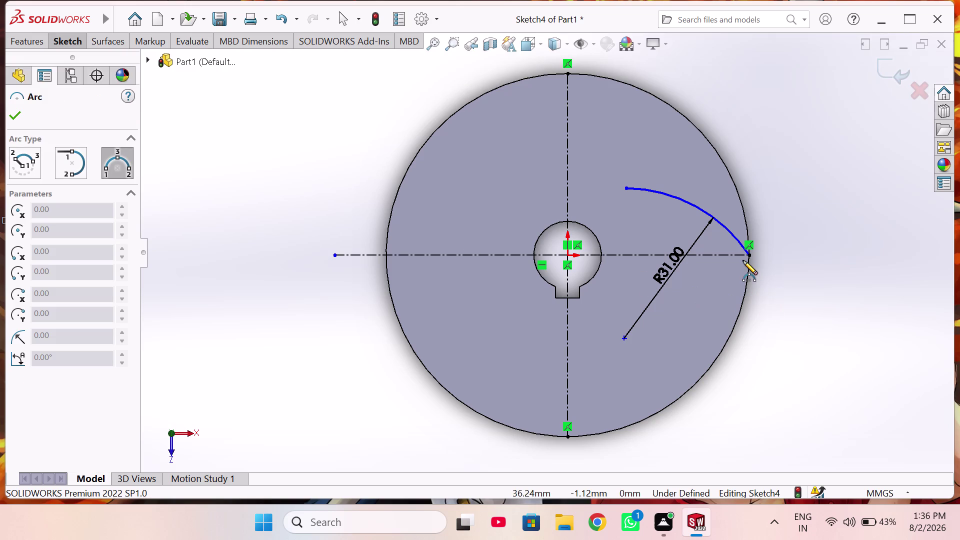
click(748, 269)
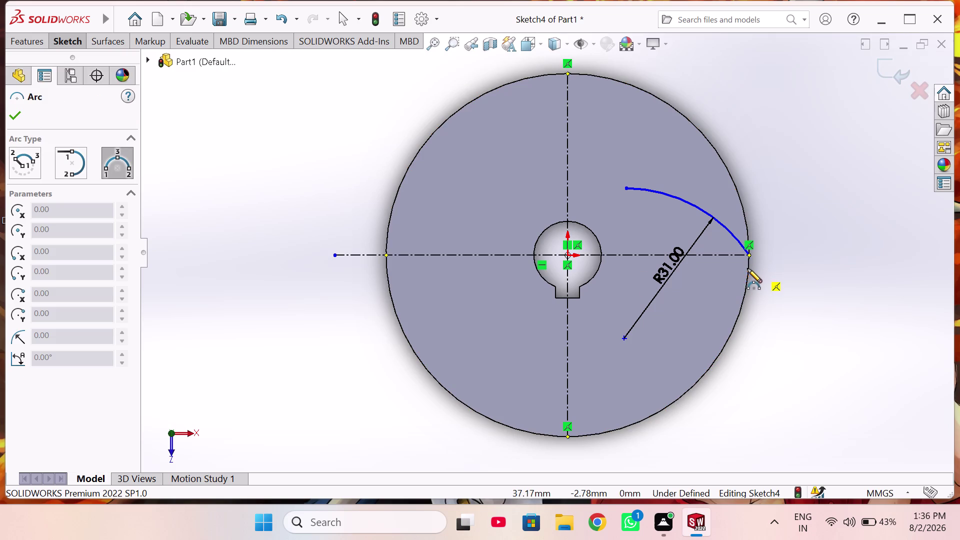
click(631, 210)
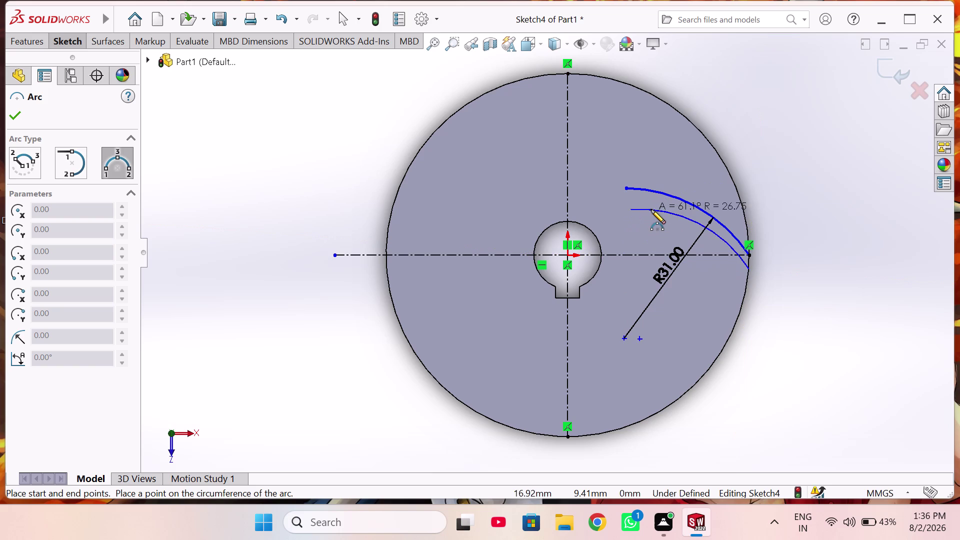